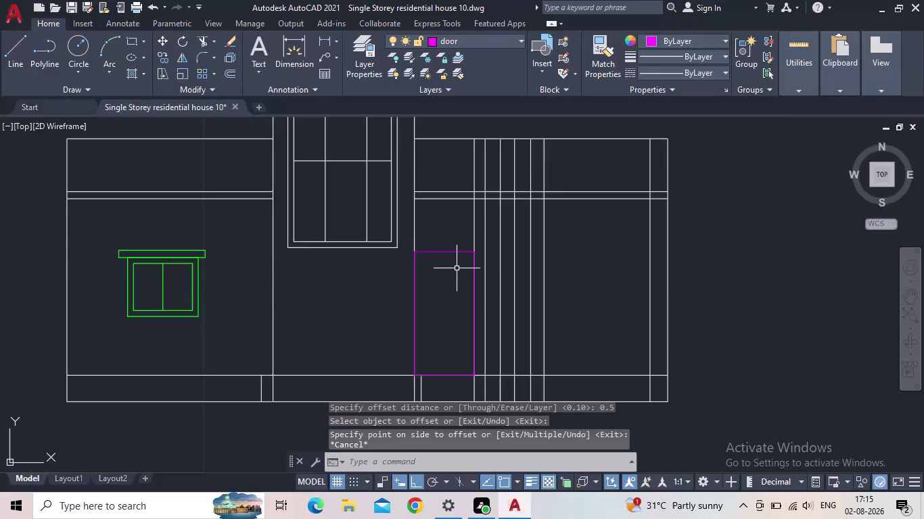
Try offsetting the door outline at 0.10 and then 0.5, cancelling both attempts.
key(o)
key(Return)
text(0.10)
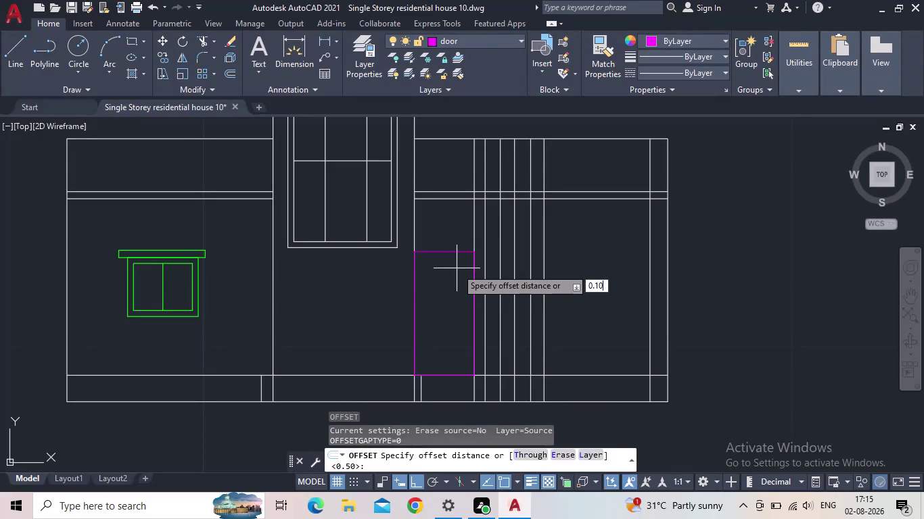
click(456, 269)
key(Return)
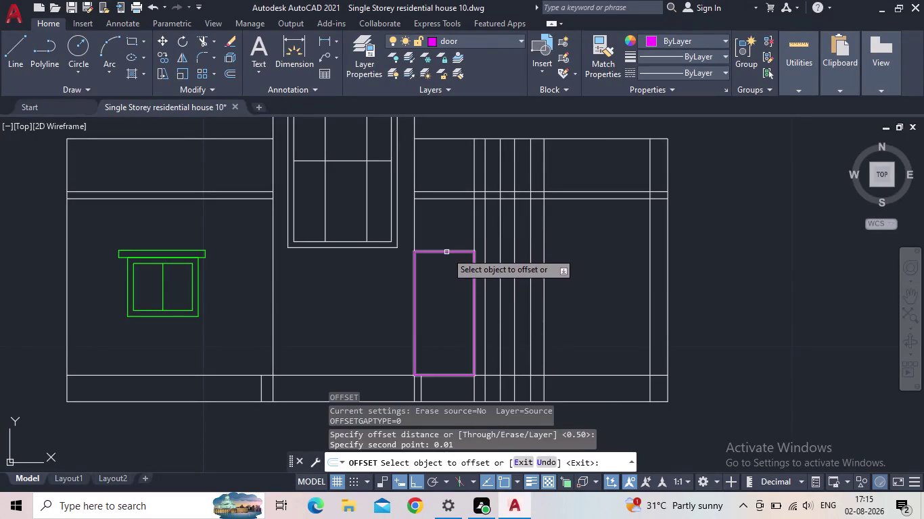
click(447, 253)
scroll(up, 3)
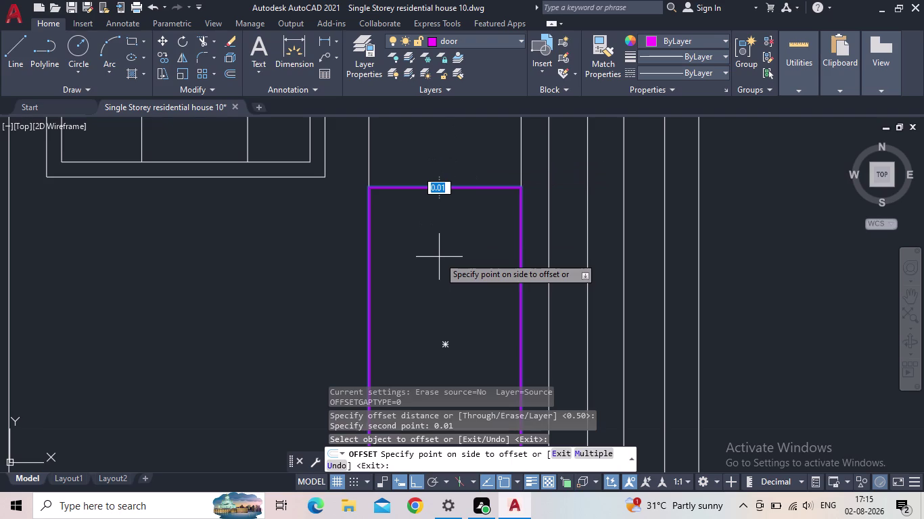
key(Escape)
key(o)
key(Return)
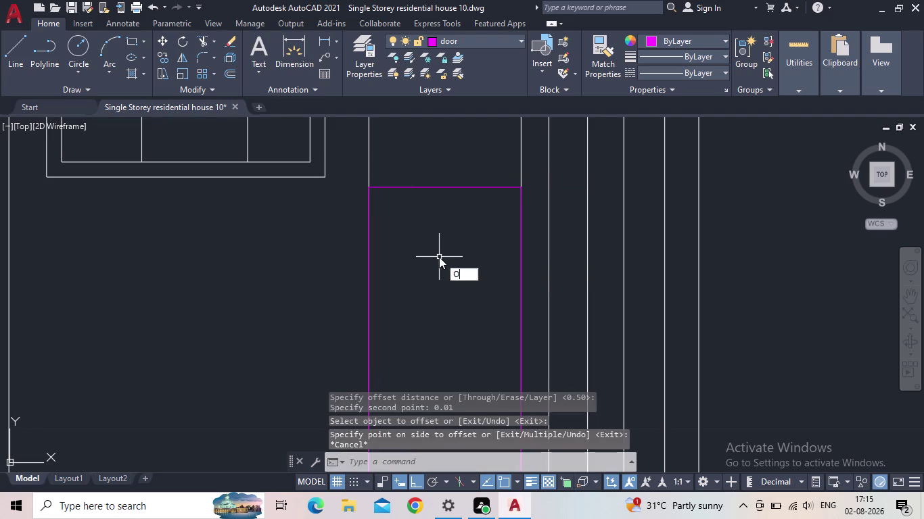
text(0.5)
key(Return)
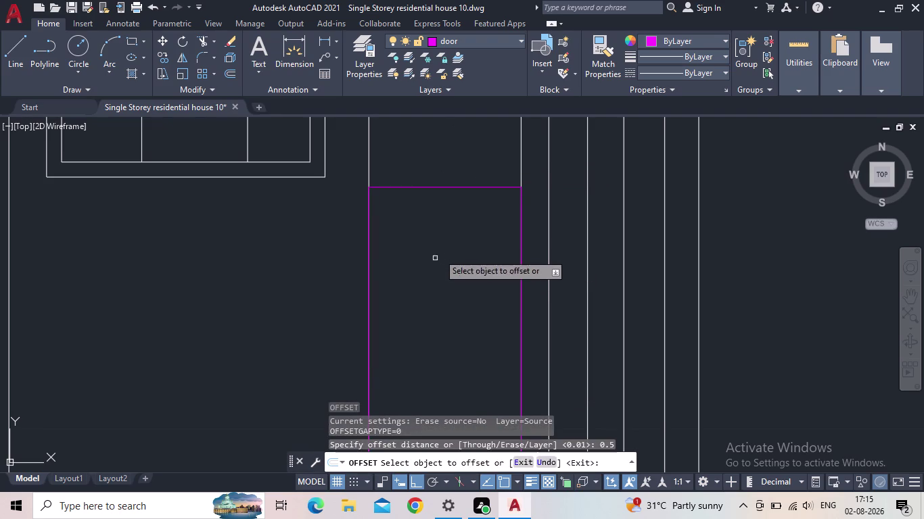
click(442, 186)
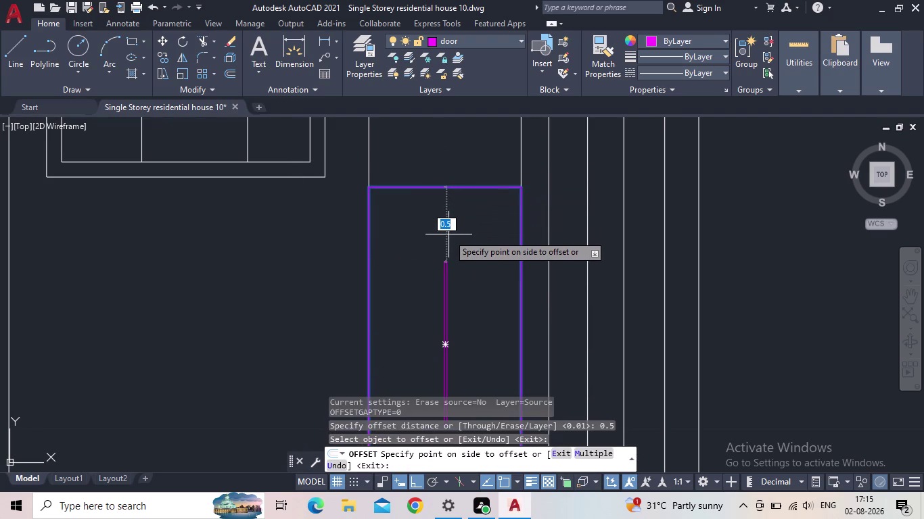
key(Escape)
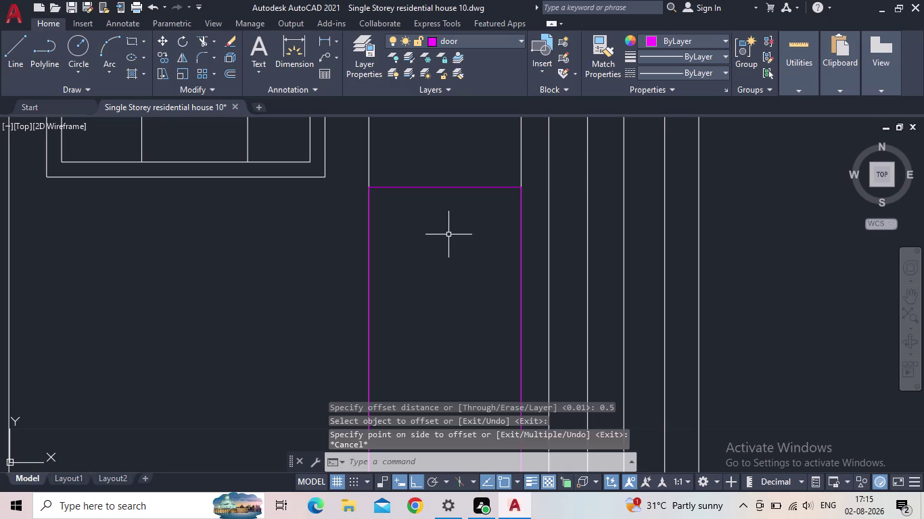
Offset the door outline 0.2 inward to form the inset panel, then save the drawing.
key(o)
key(Return)
text(0.2)
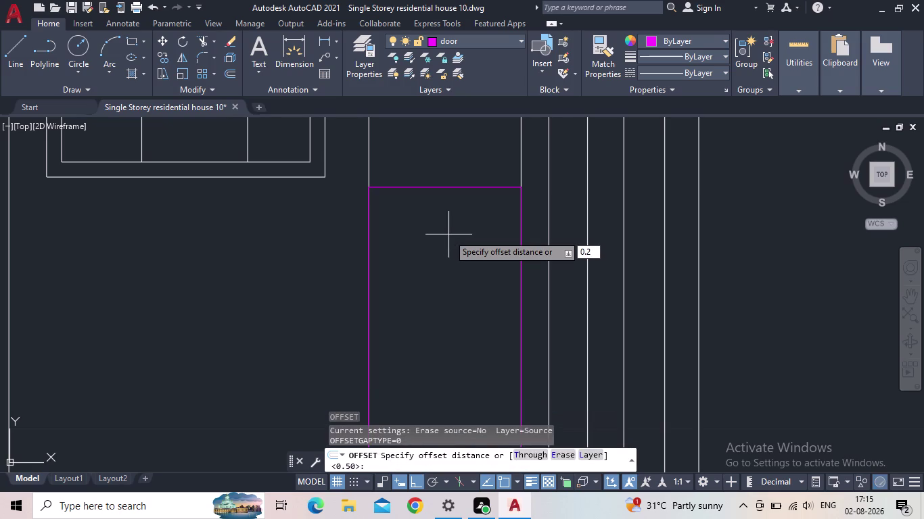
key(Return)
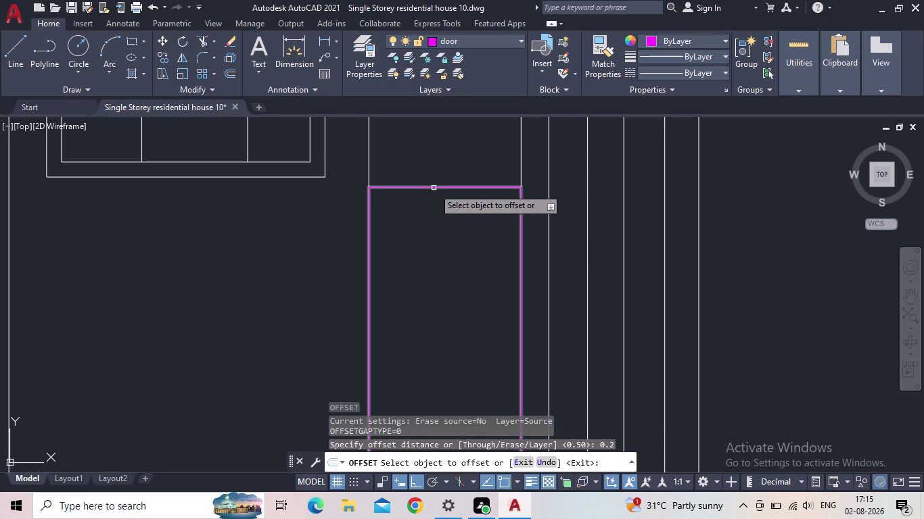
click(434, 188)
middle_drag(437, 221, 463, 206)
scroll(down, 3)
click(463, 215)
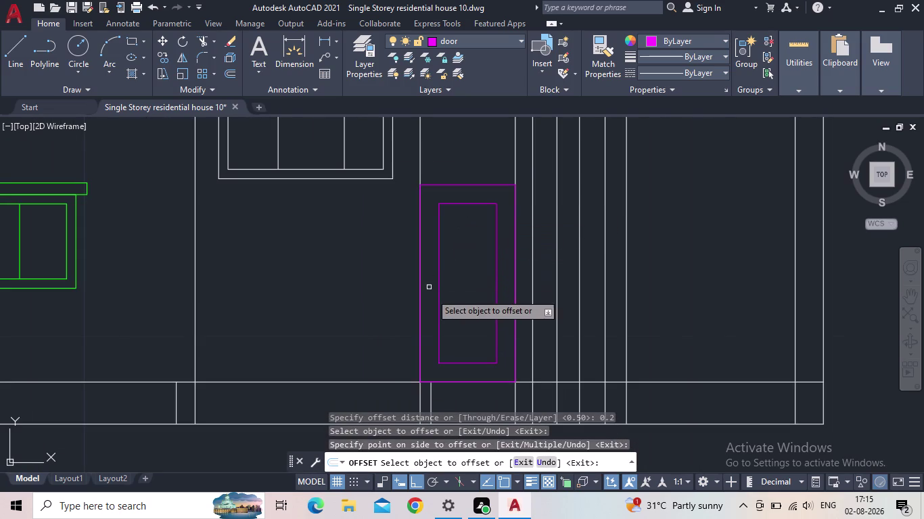
middle_drag(450, 334, 434, 289)
scroll(down, 3)
middle_drag(439, 271, 437, 283)
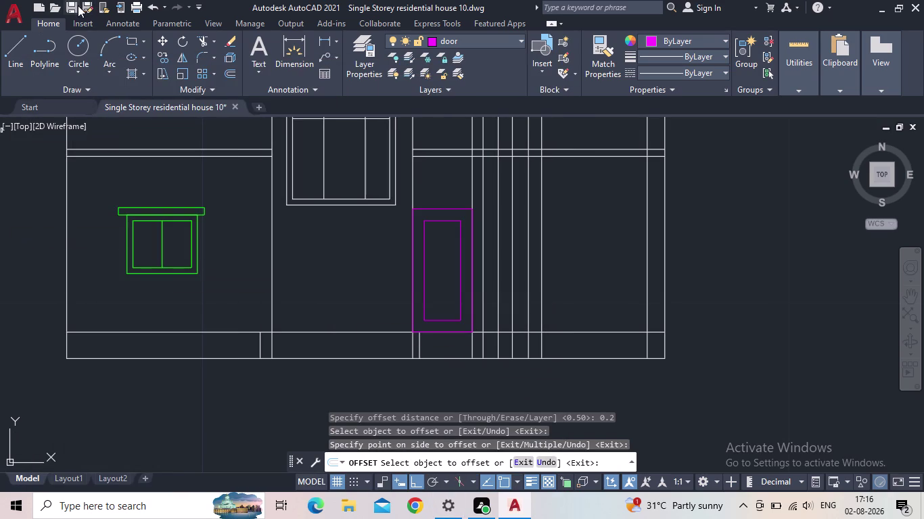
click(76, 6)
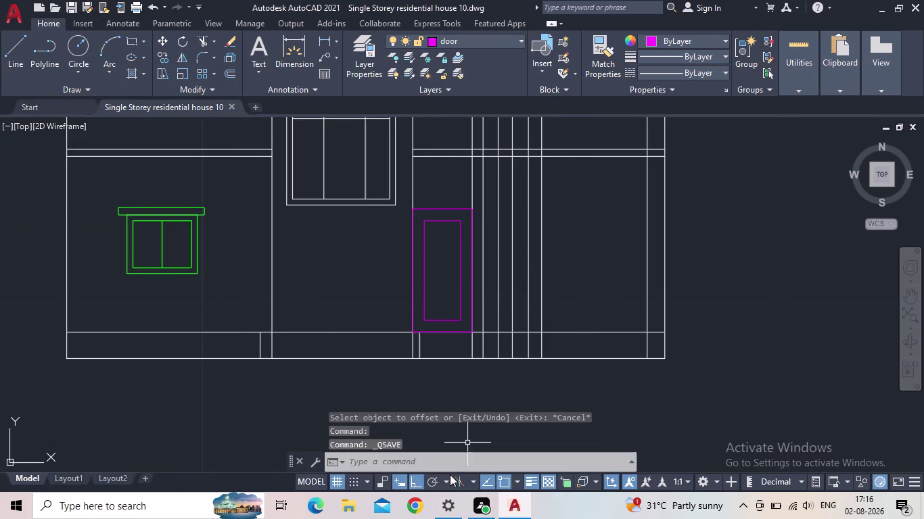
Bring the door into view and begin a rectangle on the inner panel.
middle_click(712, 411)
scroll(up, 3)
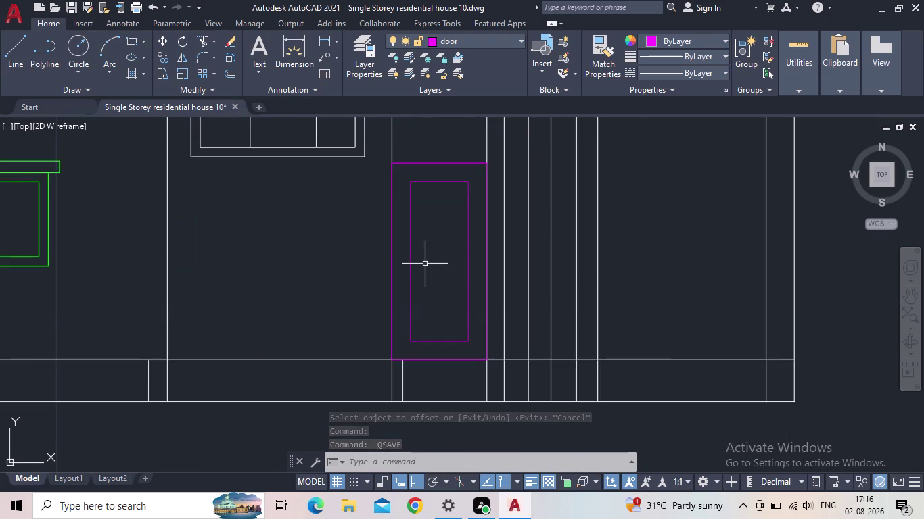
middle_drag(424, 263, 429, 273)
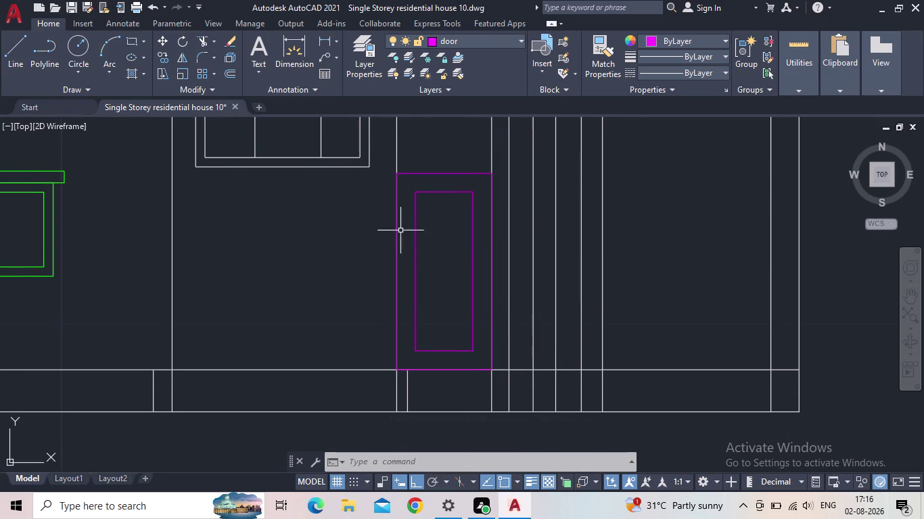
click(130, 40)
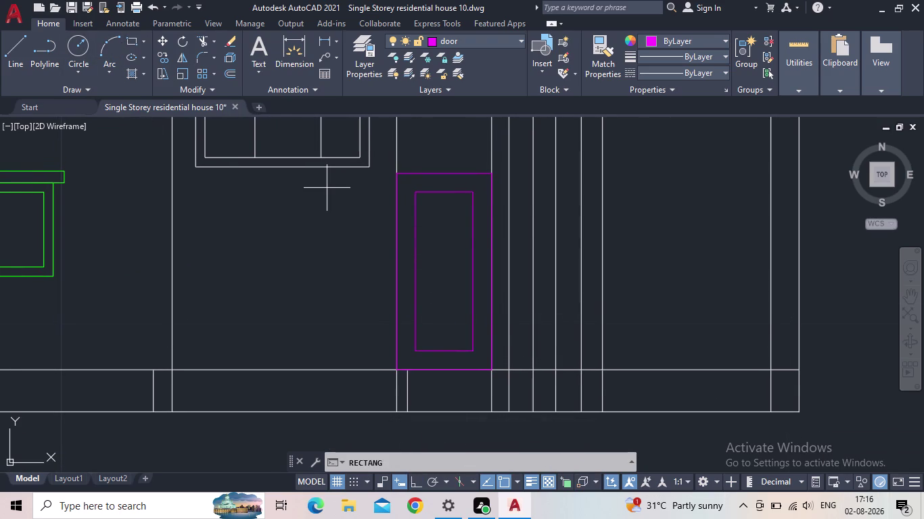
click(417, 193)
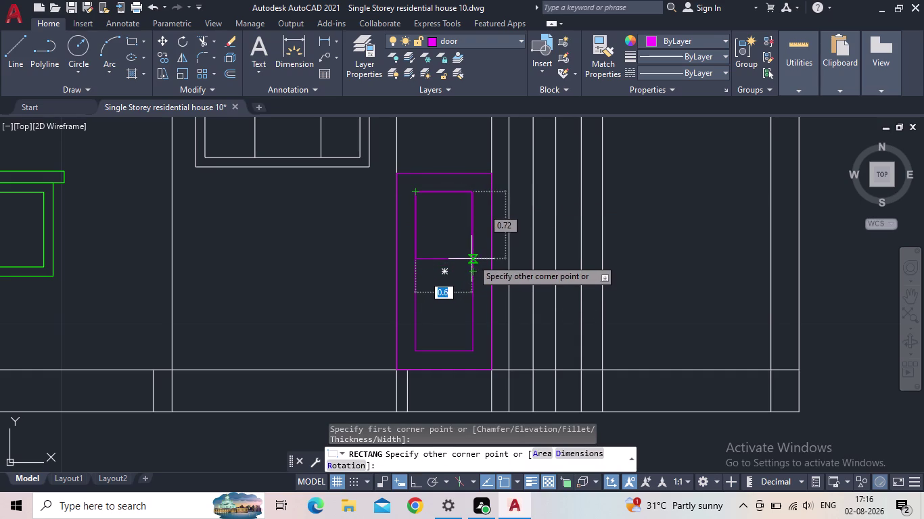
scroll(up, 3)
click(474, 261)
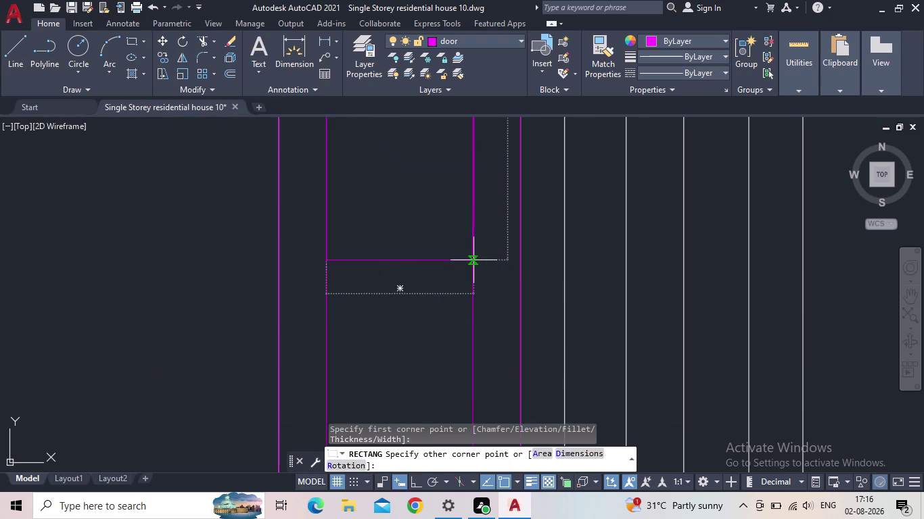
Draw the thin horizontal rail rectangle across the inner door panel.
key(space)
middle_drag(427, 301, 450, 261)
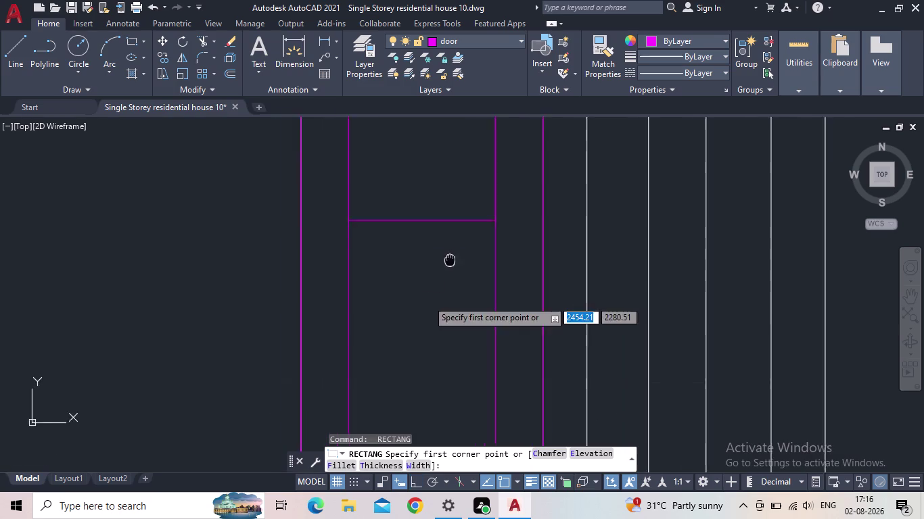
middle_drag(449, 261, 464, 240)
scroll(down, 3)
click(483, 348)
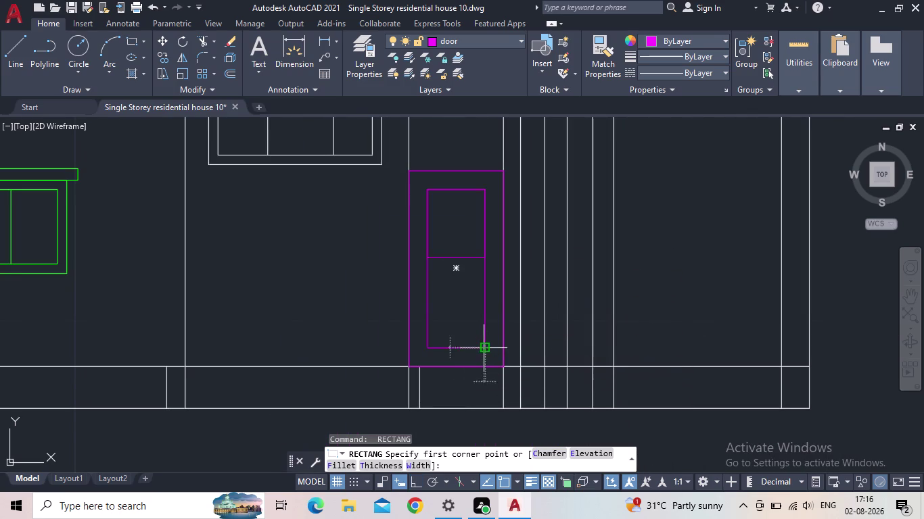
click(426, 276)
key(Escape)
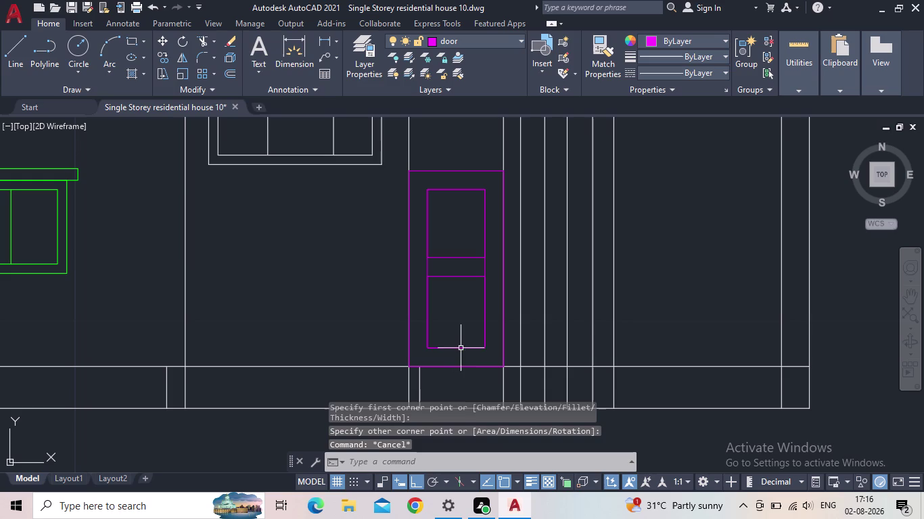
Trim away the panel line segments inside the rail with two fence cuts.
key(t)
key(r)
key(Return)
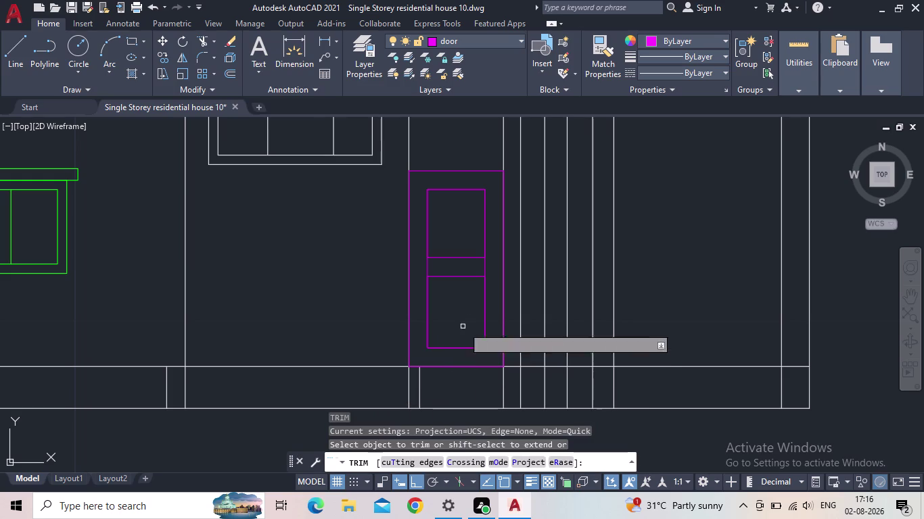
scroll(up, 3)
drag(482, 292, 455, 292)
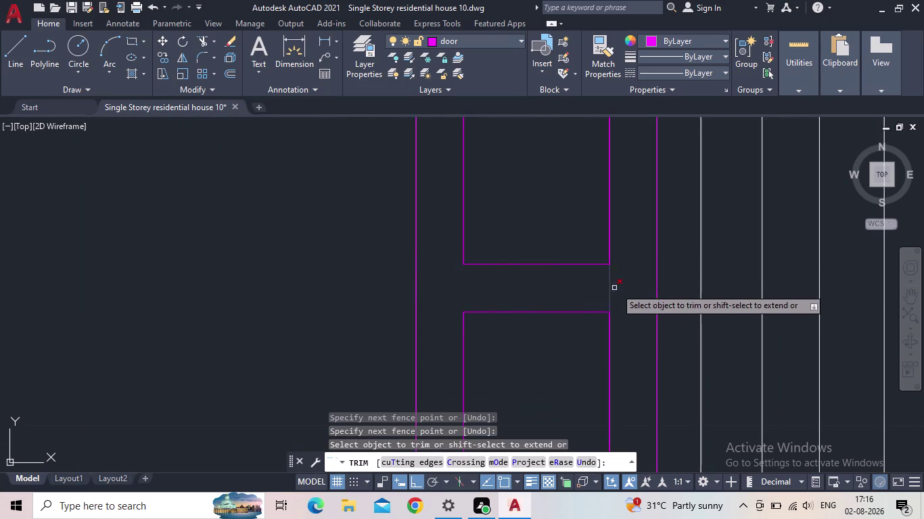
drag(623, 285, 584, 285)
scroll(down, 3)
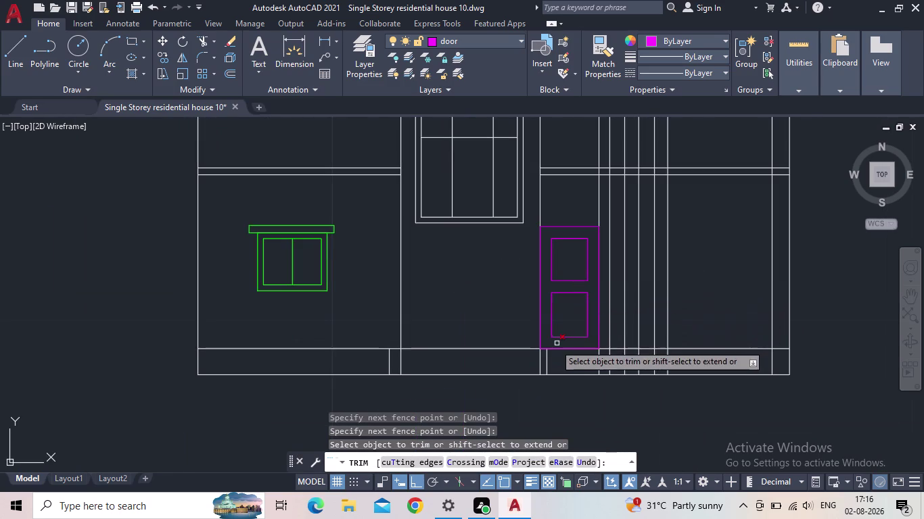
middle_drag(567, 309, 493, 306)
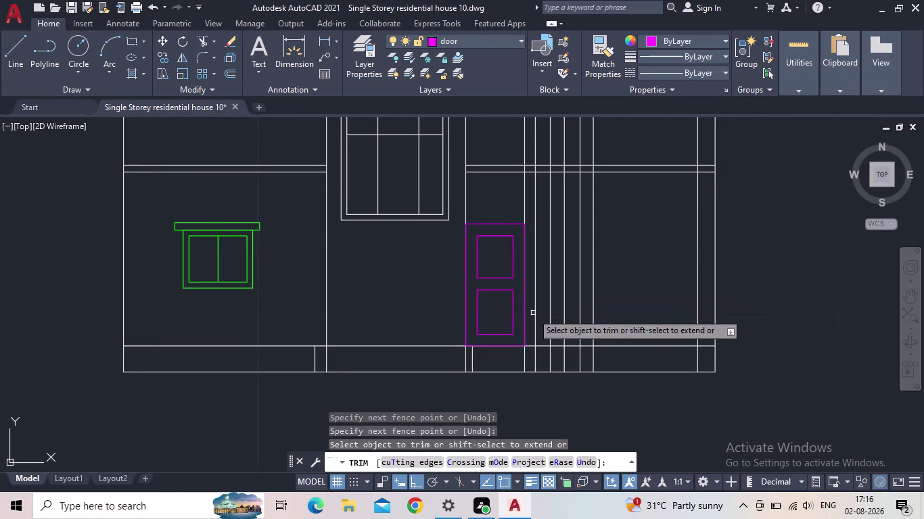
key(Escape)
scroll(down, 3)
scroll(up, 3)
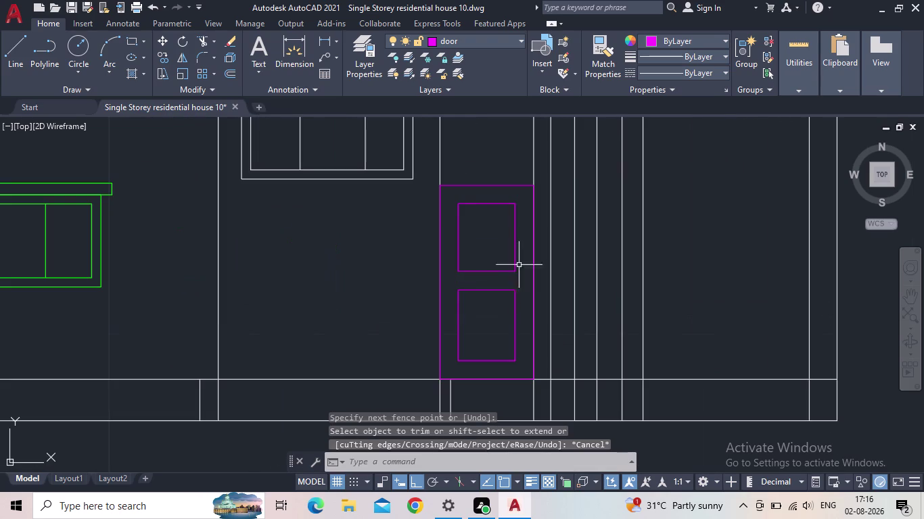
click(132, 42)
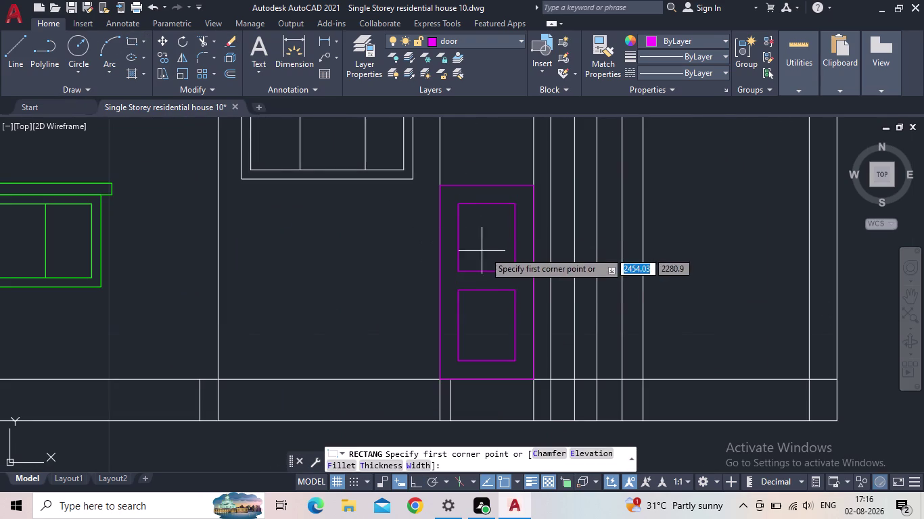
Draw a small horizontal grip rectangle beside the vertical door handle.
scroll(up, 3)
click(518, 260)
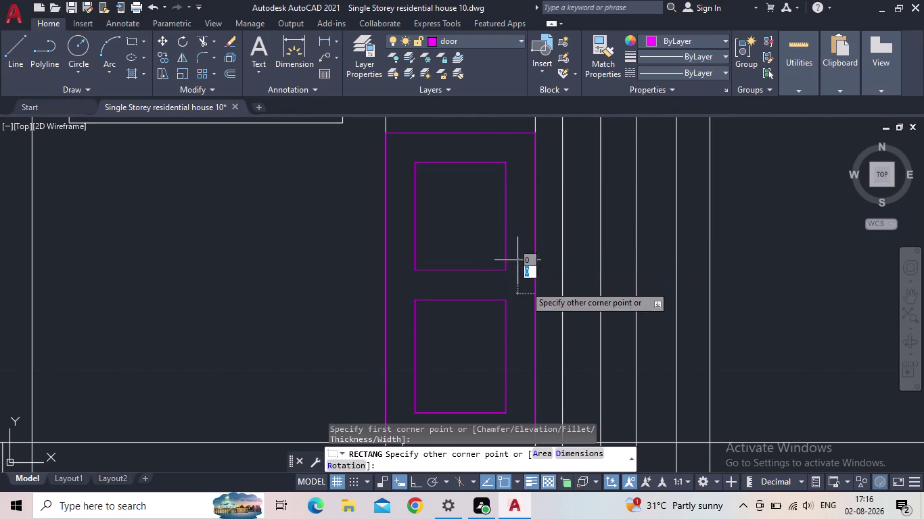
click(526, 297)
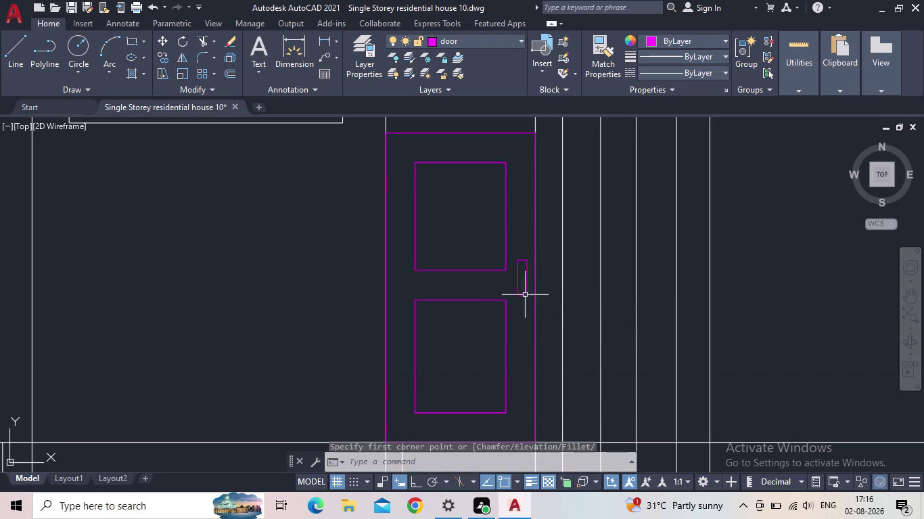
key(space)
scroll(up, 3)
click(535, 278)
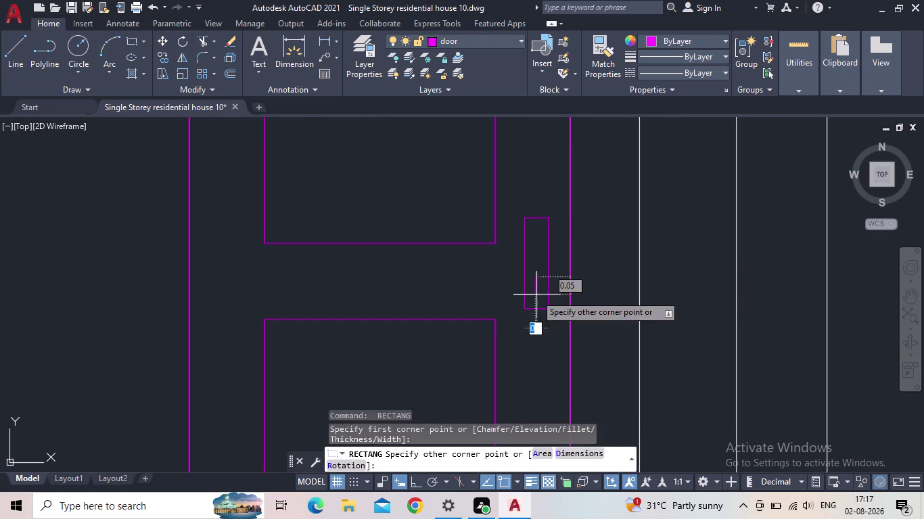
click(495, 286)
scroll(down, 3)
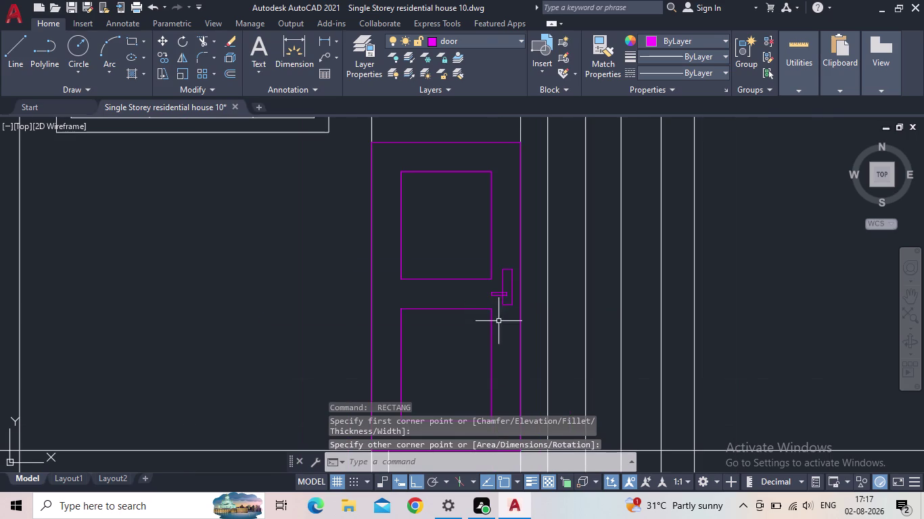
Pan and zoom out to show the full house elevation.
middle_drag(499, 323, 469, 316)
scroll(down, 3)
scroll(down, 3)
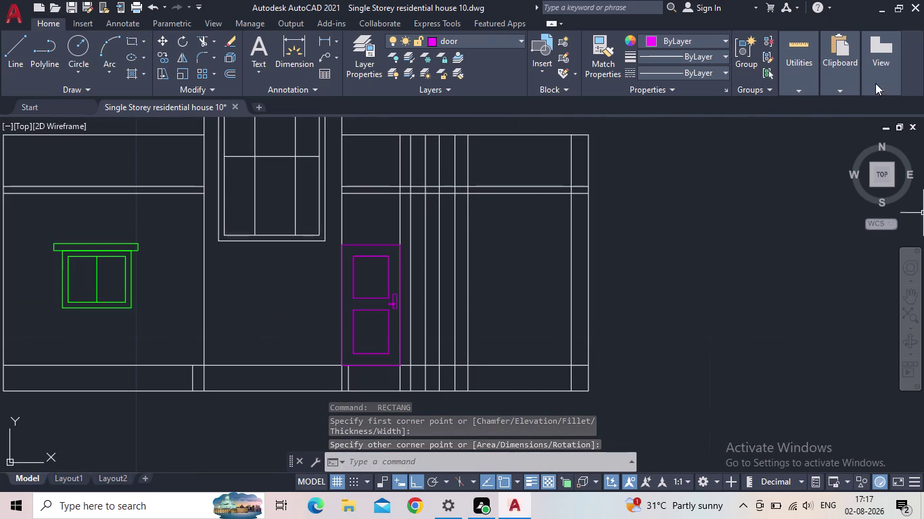
scroll(down, 3)
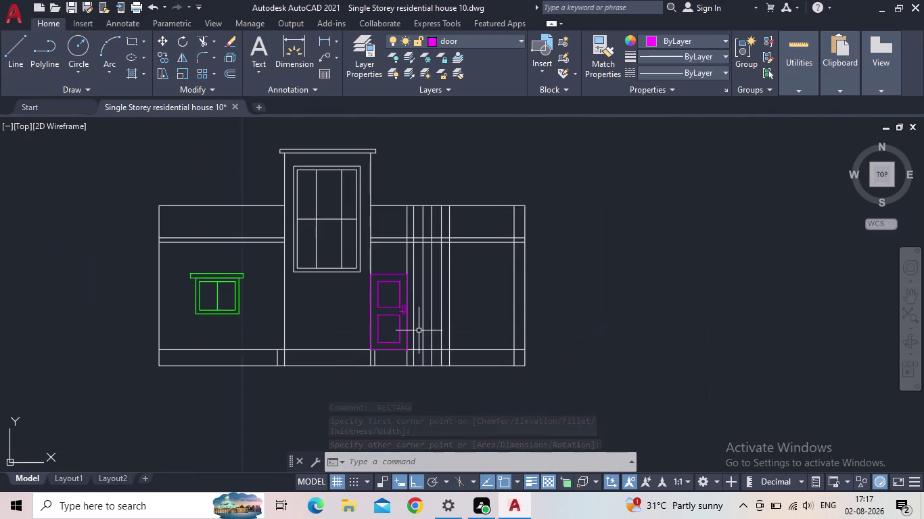
middle_drag(417, 332, 349, 318)
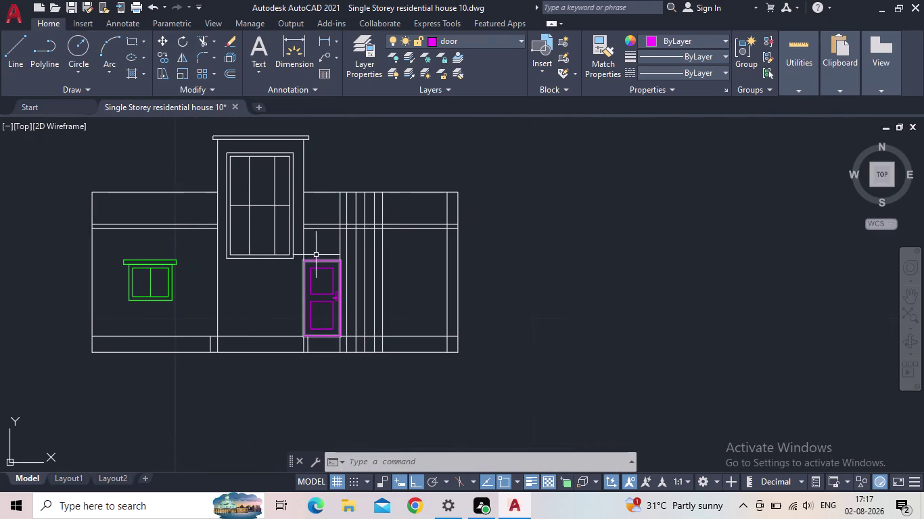
middle_drag(373, 316, 374, 275)
middle_drag(366, 272, 337, 326)
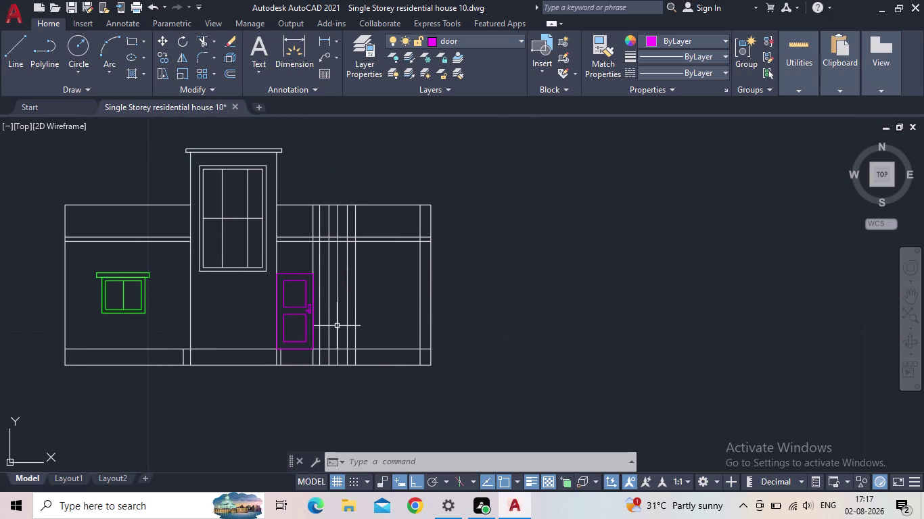
Attempt to trim the vertical wall lines with TR, then cancel.
text(TR)
key(space)
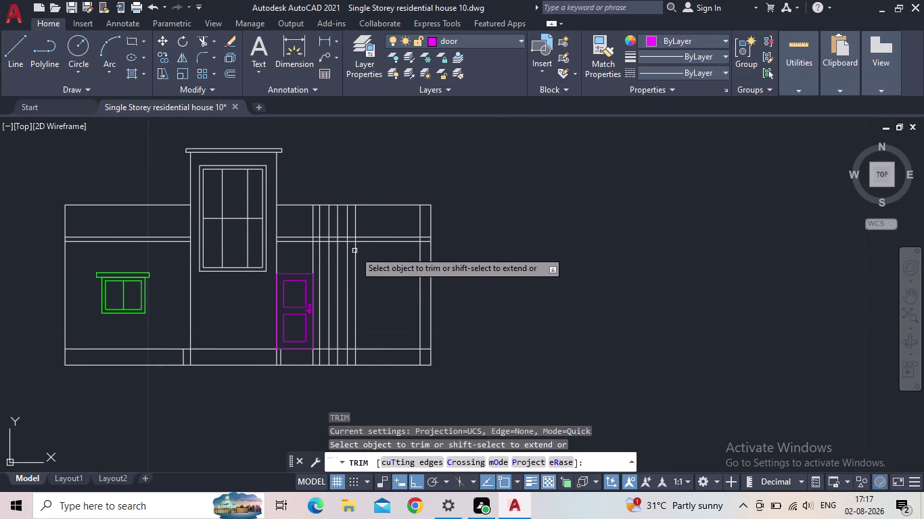
drag(365, 255, 301, 252)
scroll(up, 3)
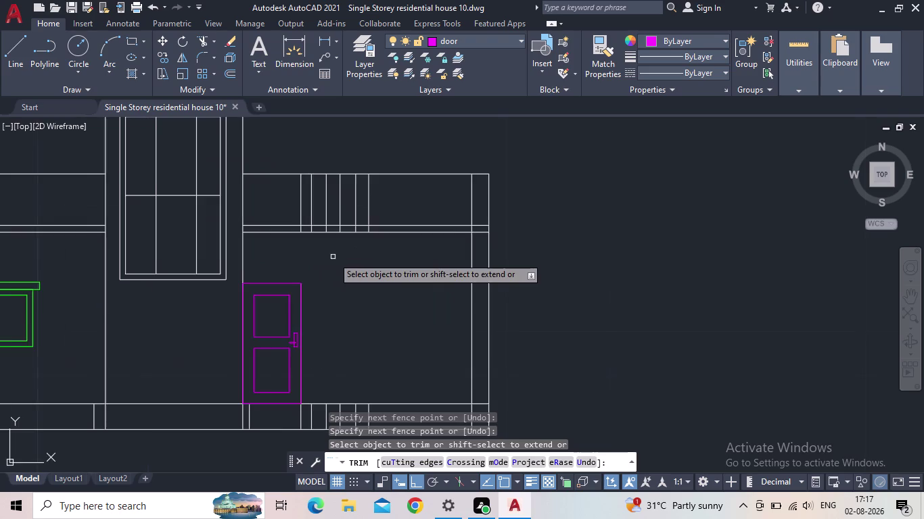
middle_drag(336, 265, 340, 306)
key(Escape)
Select and delete the six vertical lines in the upper wall, then pan to the base strip.
drag(388, 250, 328, 246)
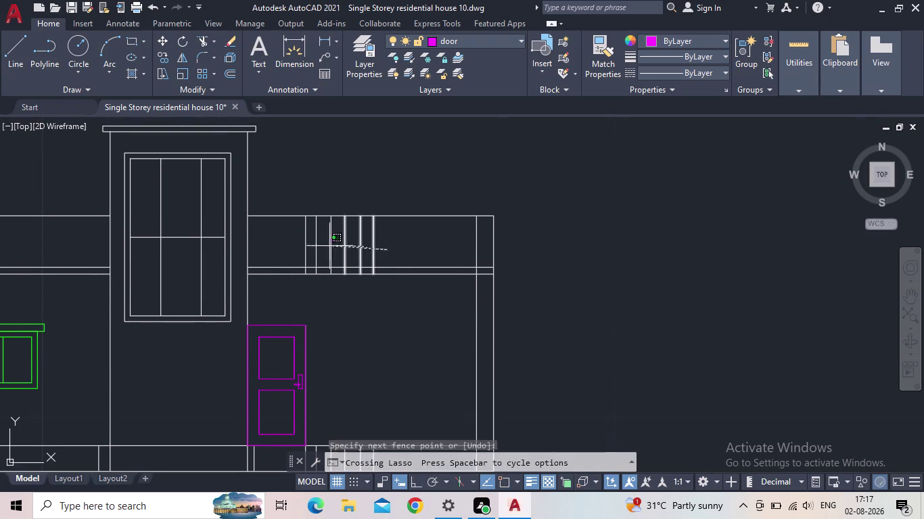
drag(328, 246, 283, 245)
key(Delete)
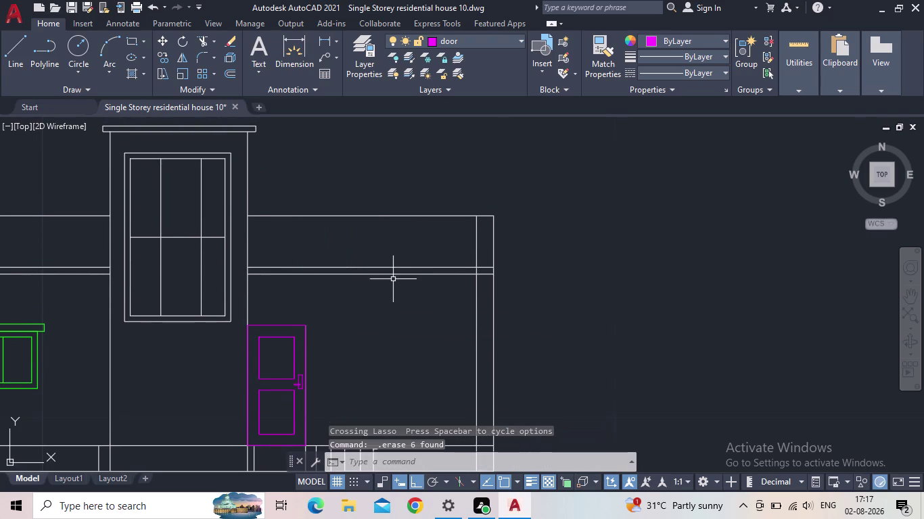
scroll(down, 3)
middle_drag(406, 302, 453, 278)
scroll(up, 3)
middle_drag(379, 393, 390, 379)
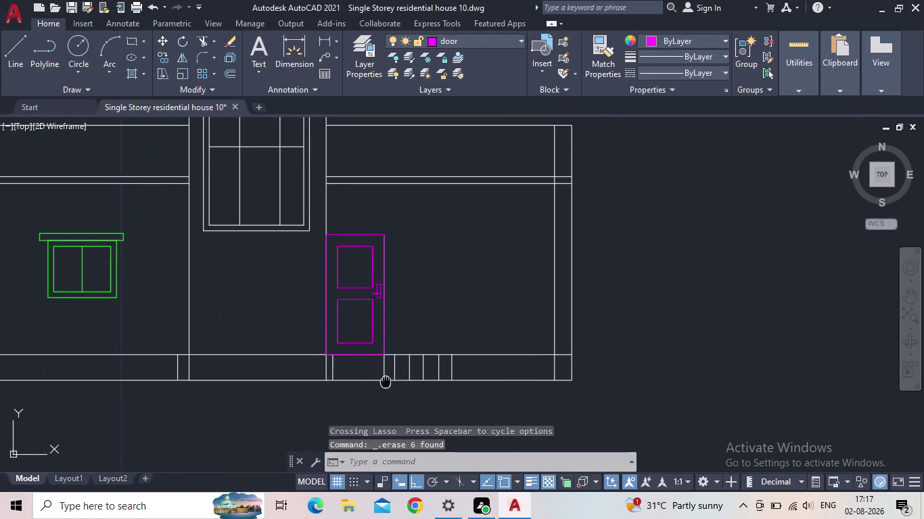
middle_drag(390, 379, 403, 377)
scroll(up, 3)
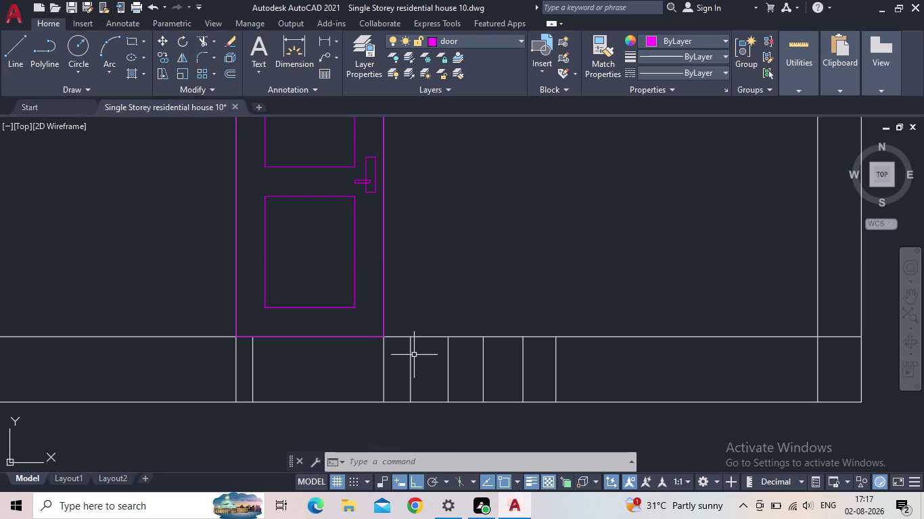
click(20, 56)
scroll(up, 3)
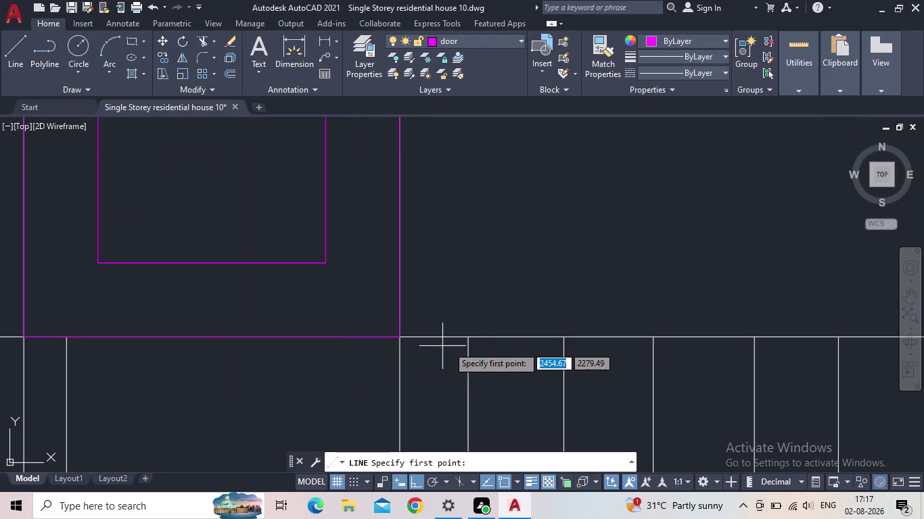
Make the 'stair' layer current in Layer Properties and close the palette.
click(356, 69)
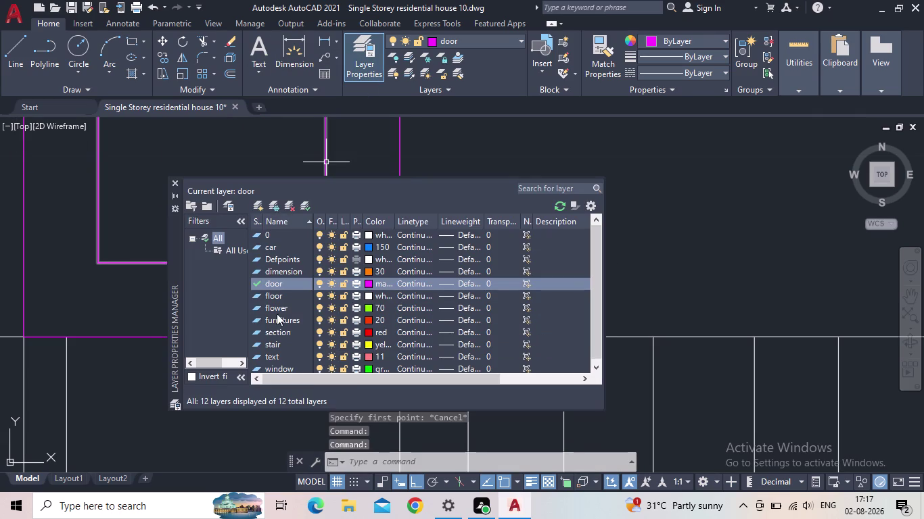
double_click(257, 343)
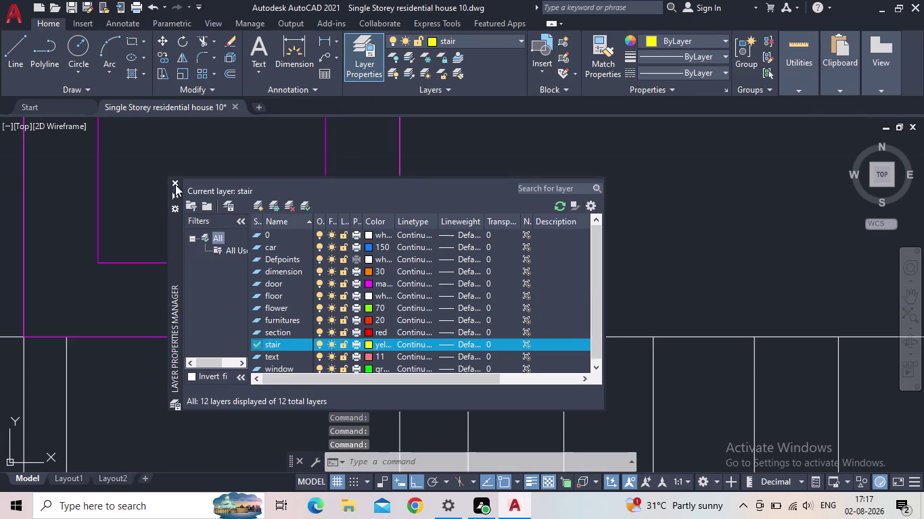
click(172, 178)
Start a line at the door's bottom-right corner.
click(21, 45)
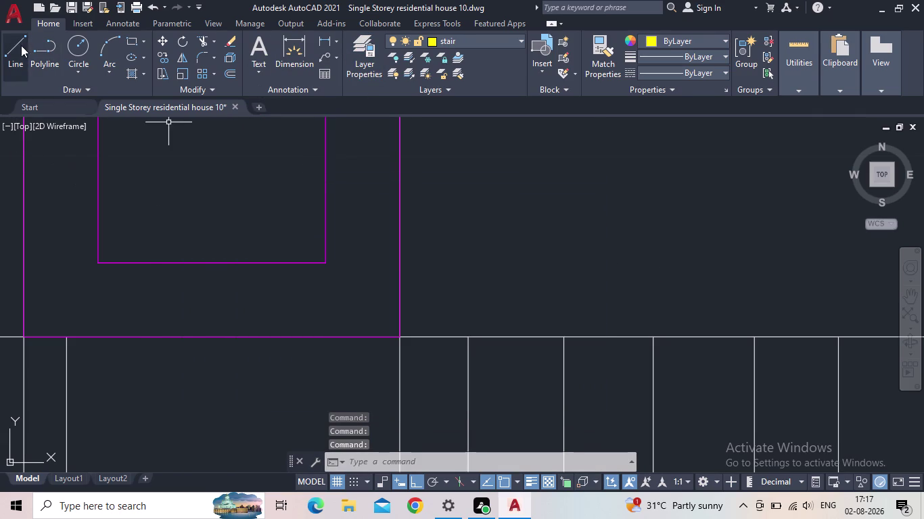
middle_drag(433, 376, 455, 322)
scroll(down, 3)
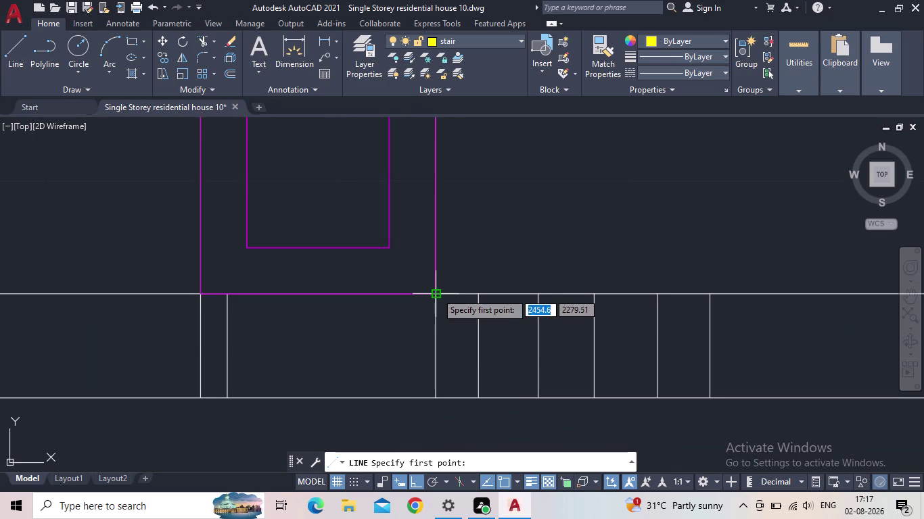
click(436, 293)
scroll(up, 3)
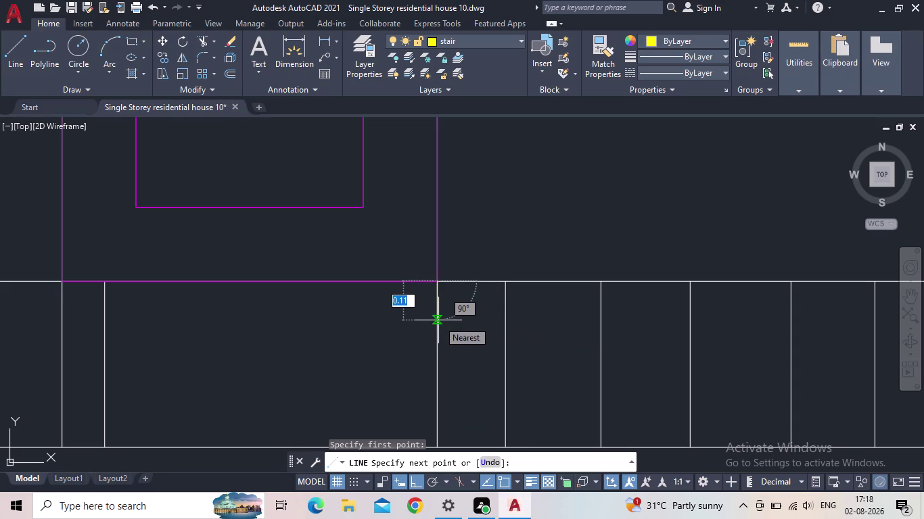
Draw three descending steps with 0.10 drops, each tread ending at the next vertical line.
text(0.10)
key(Return)
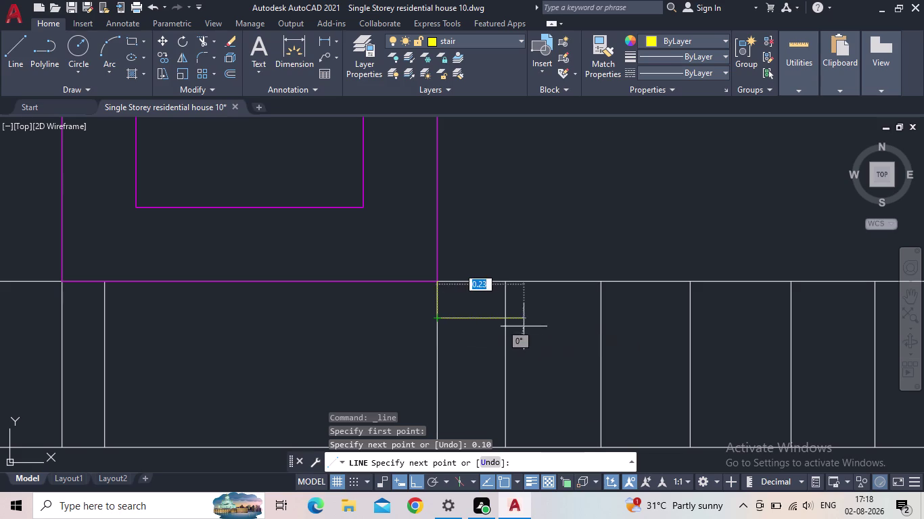
click(506, 319)
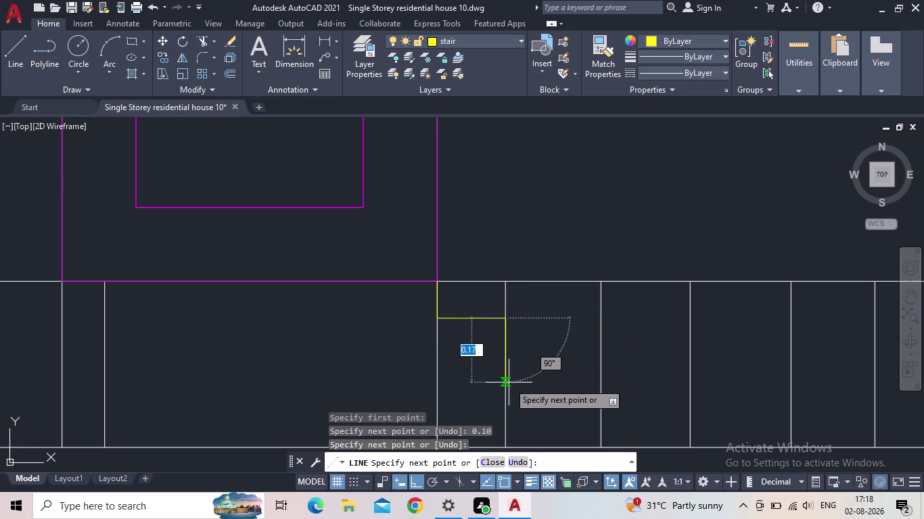
text(0.10)
key(Return)
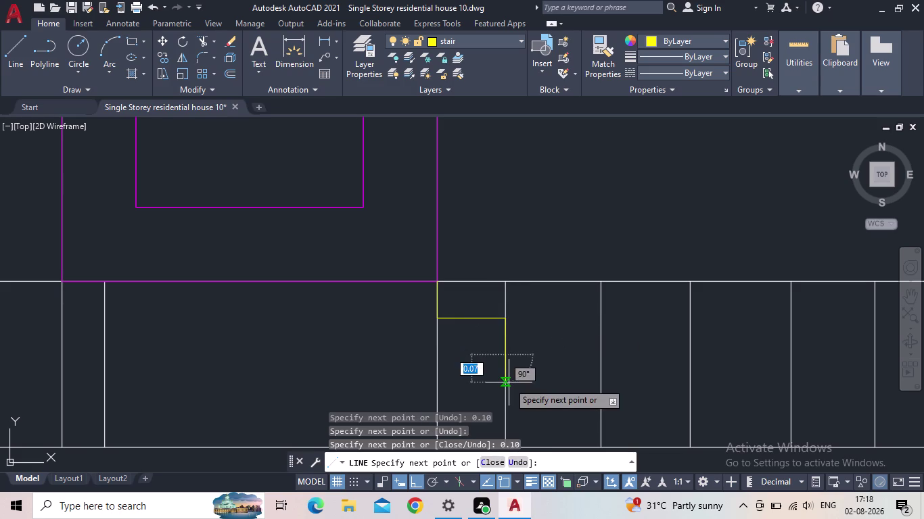
click(600, 354)
middle_drag(592, 401, 464, 321)
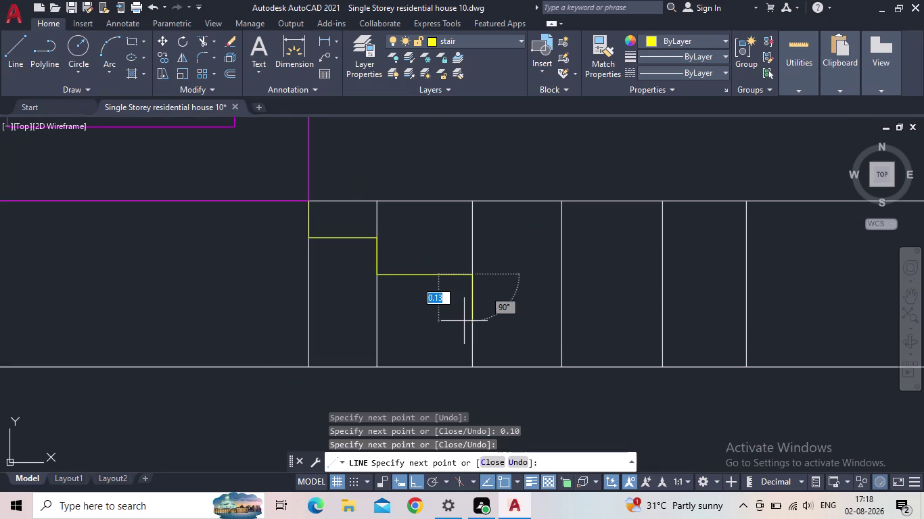
text(0.10)
key(Return)
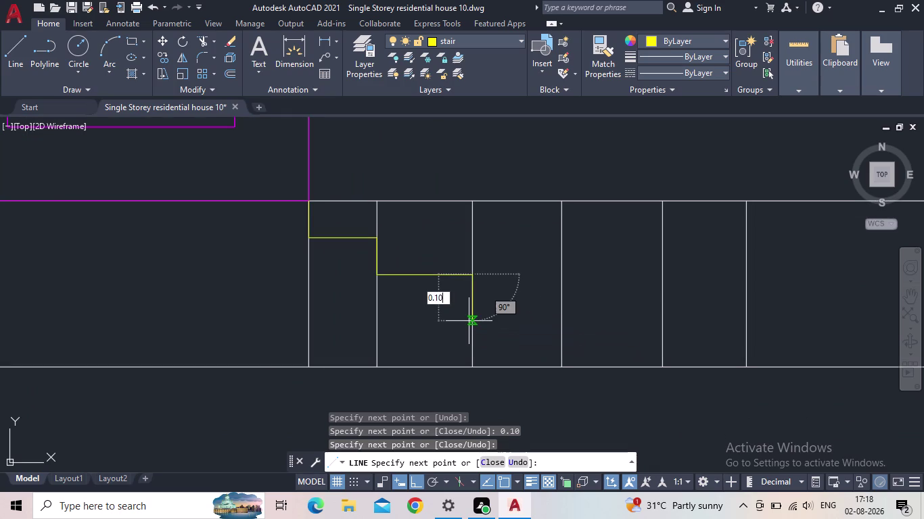
click(559, 316)
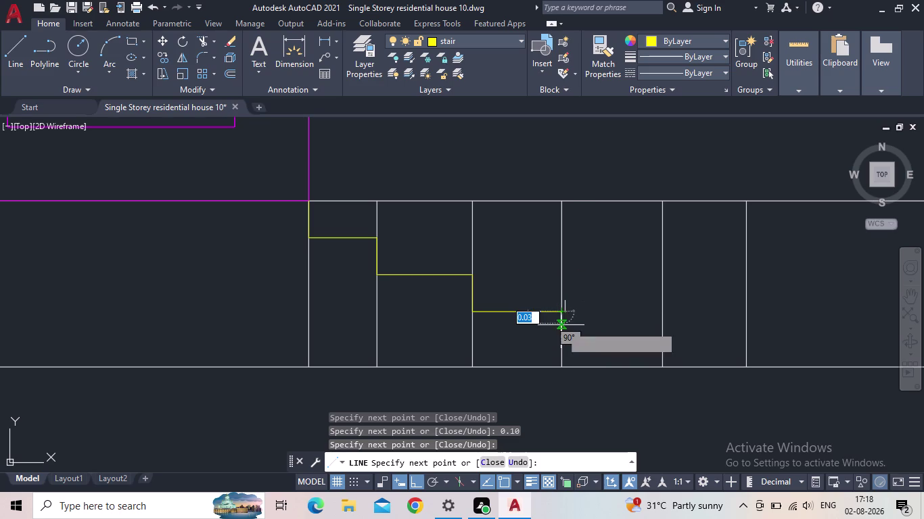
key(Escape)
drag(535, 330, 515, 316)
Delete all the old yellow stair risers and tread lines below the door.
click(499, 296)
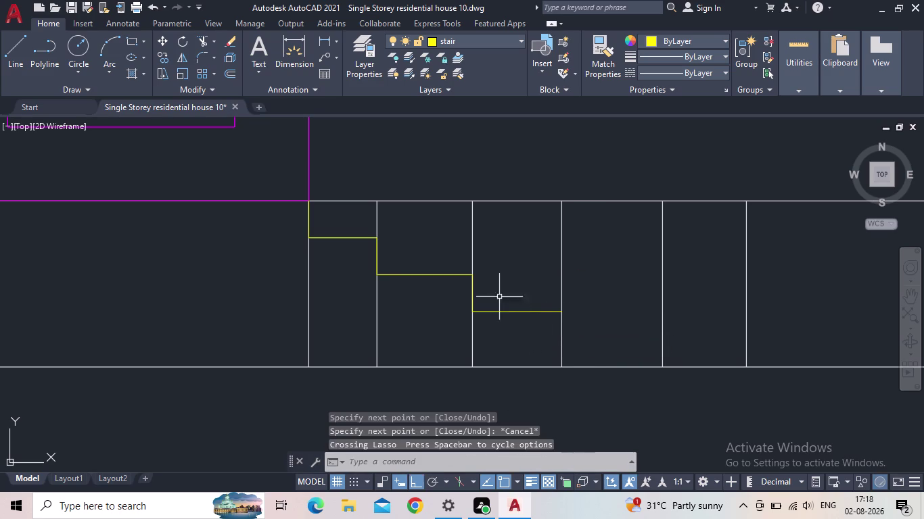
click(510, 322)
drag(511, 321, 482, 301)
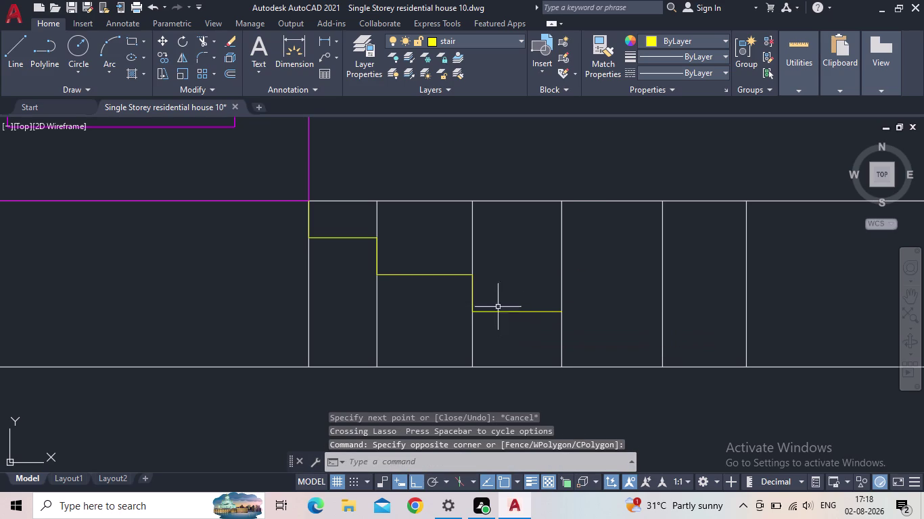
click(505, 313)
key(Delete)
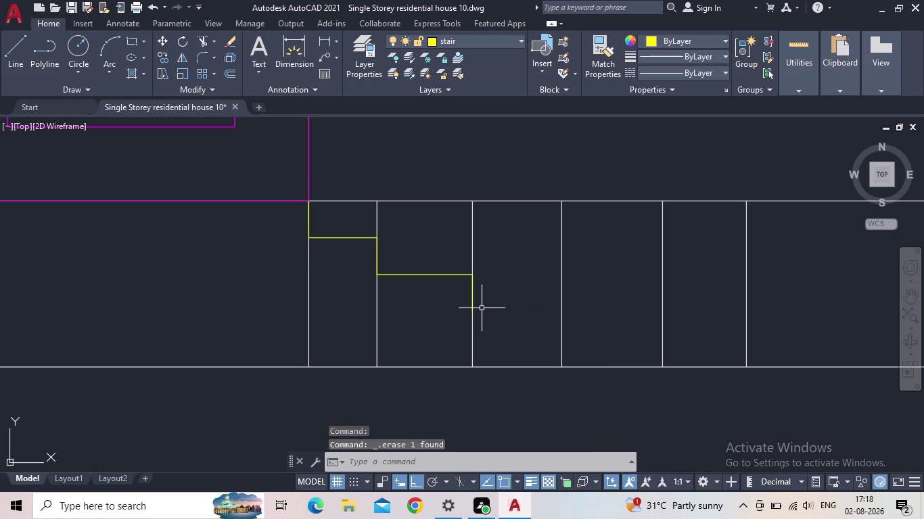
click(471, 298)
key(Delete)
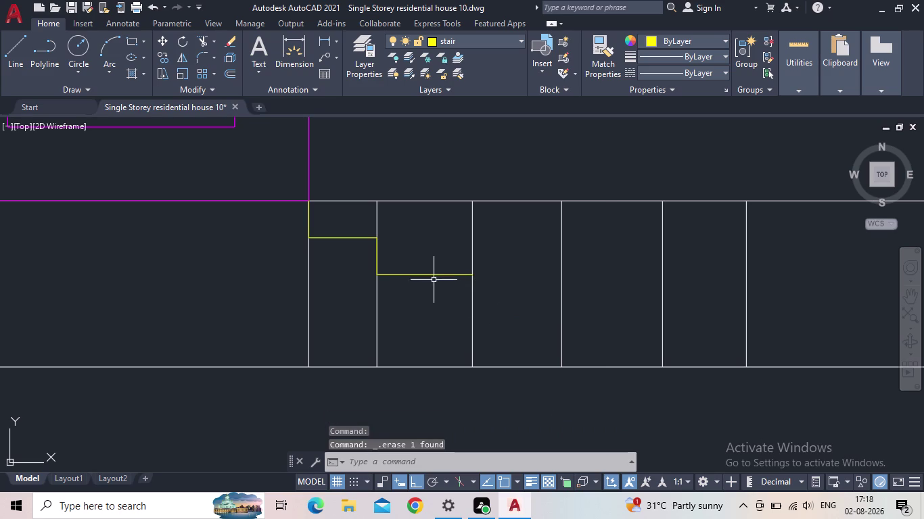
click(430, 273)
key(Delete)
click(378, 263)
key(Delete)
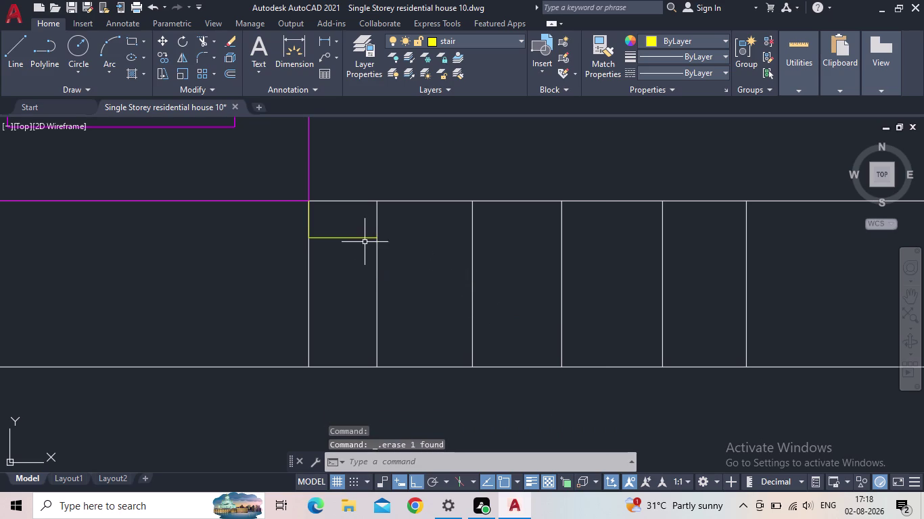
click(357, 237)
key(Delete)
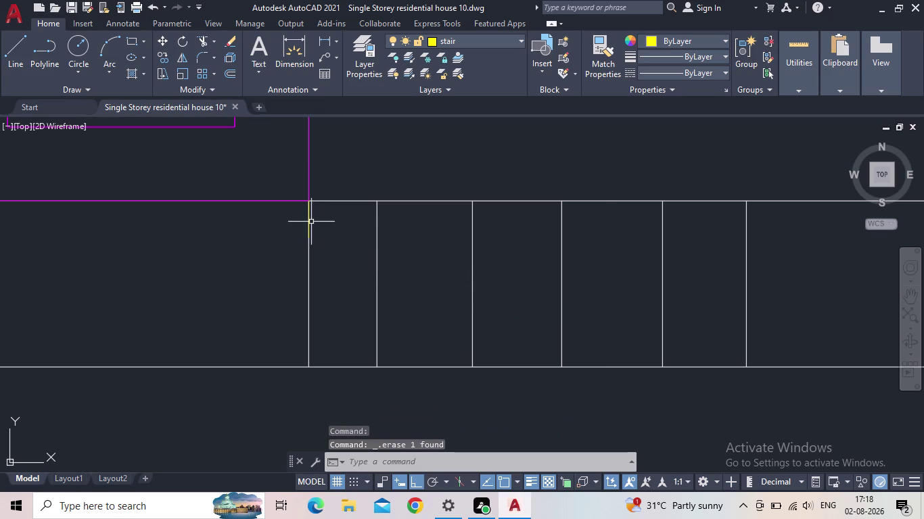
click(309, 222)
key(Delete)
Start a new stair line at the door's bottom corner, drawing the first riser and tread.
middle_drag(360, 277, 374, 362)
key(l)
key(Return)
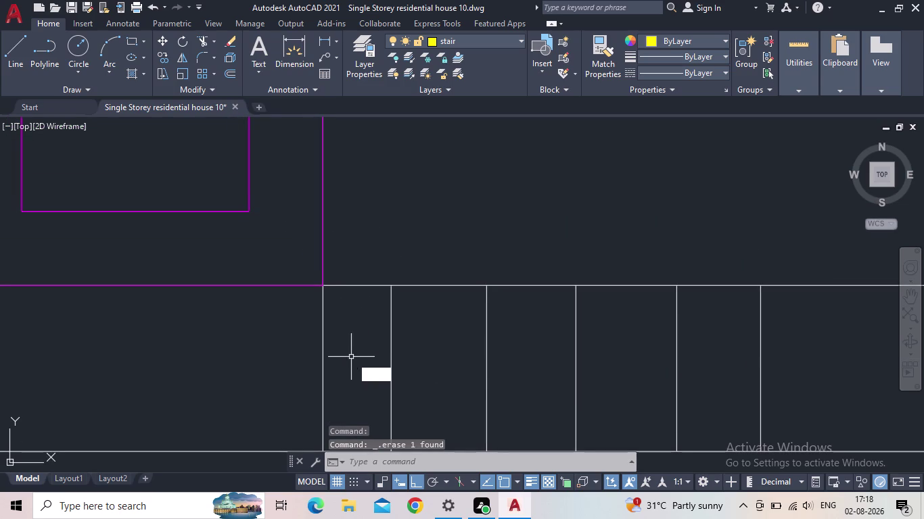
scroll(up, 3)
scroll(up, 3)
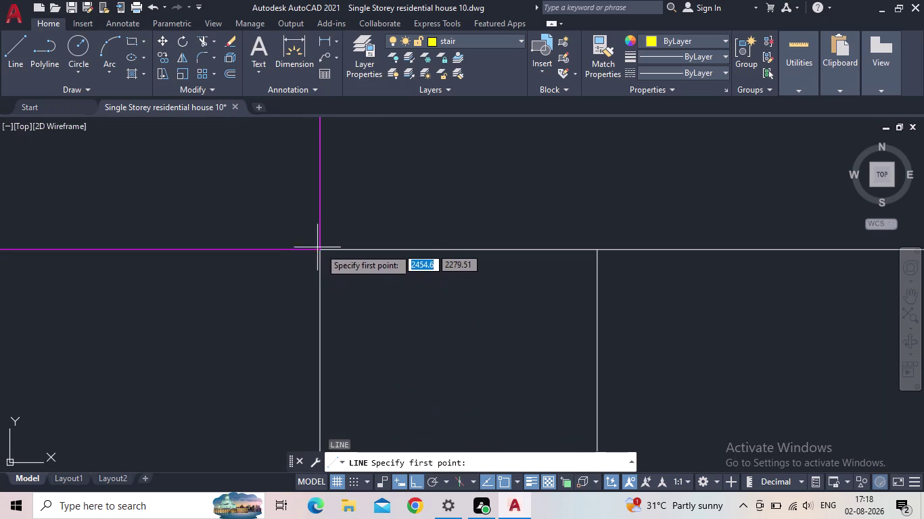
click(322, 249)
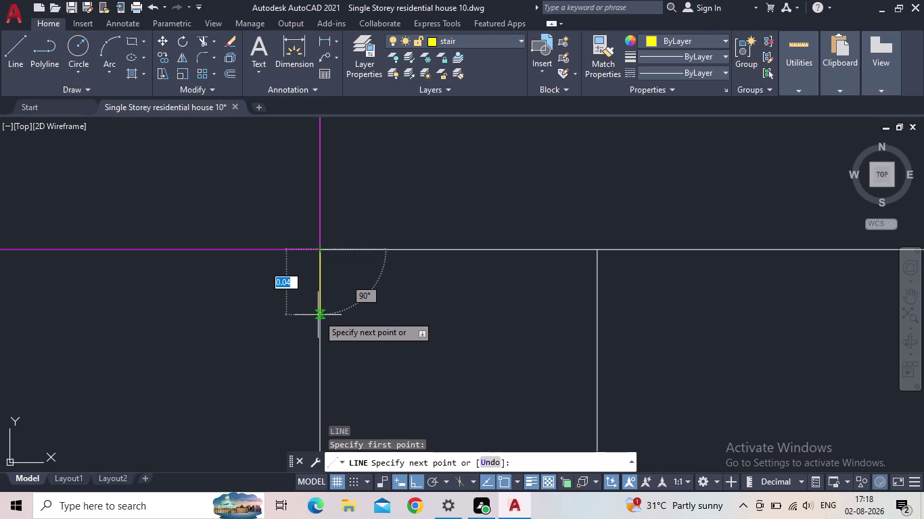
click(320, 325)
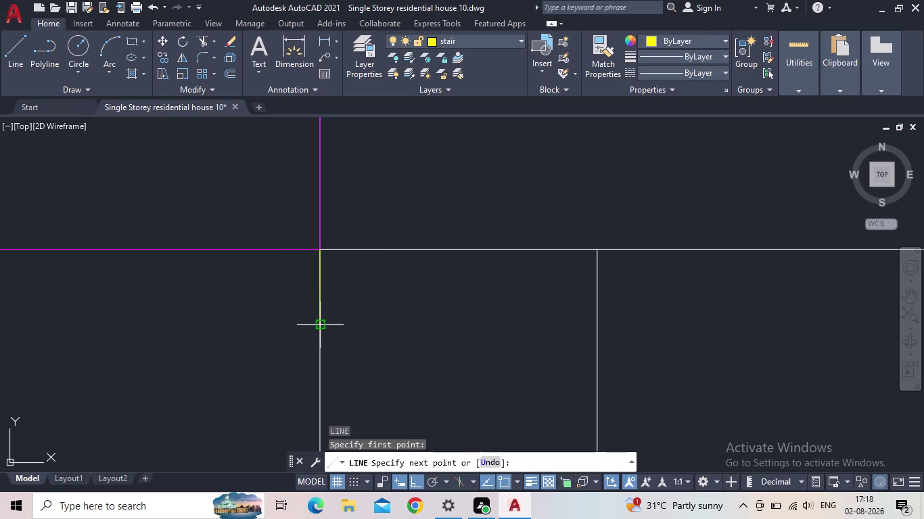
click(598, 329)
middle_drag(595, 397, 536, 355)
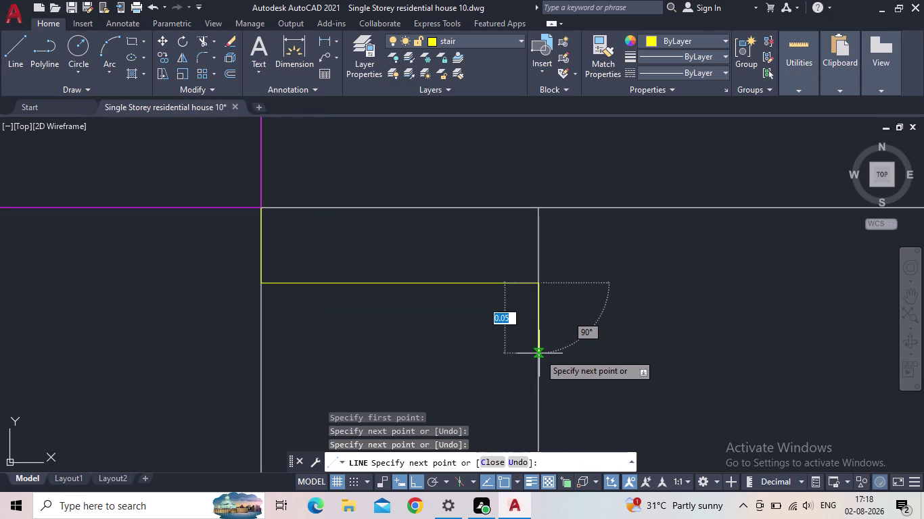
Add the second and third risers and treads to complete the stepped profile.
click(539, 353)
middle_drag(668, 362, 433, 349)
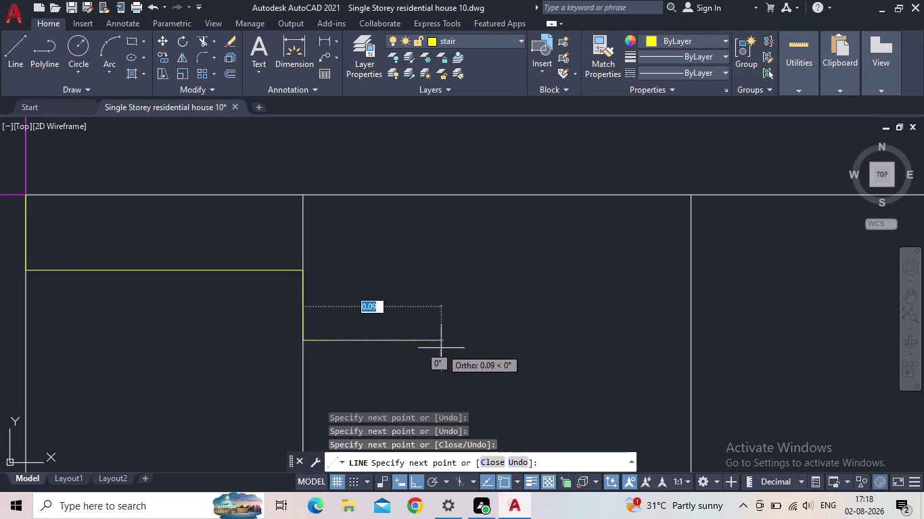
scroll(down, 3)
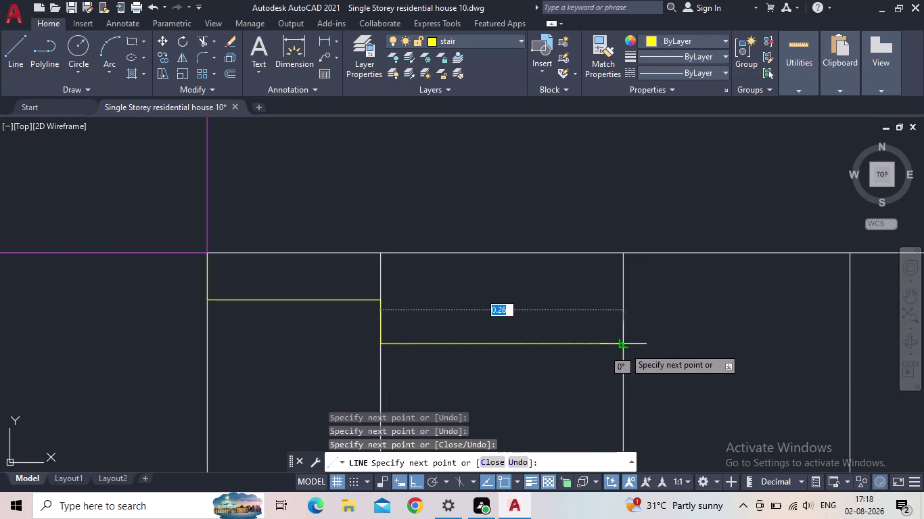
click(624, 347)
middle_drag(624, 401, 564, 309)
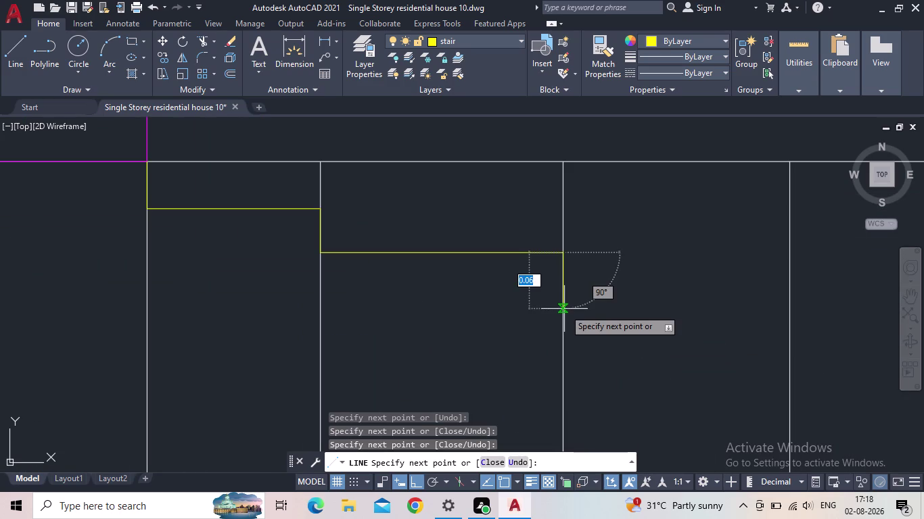
click(562, 303)
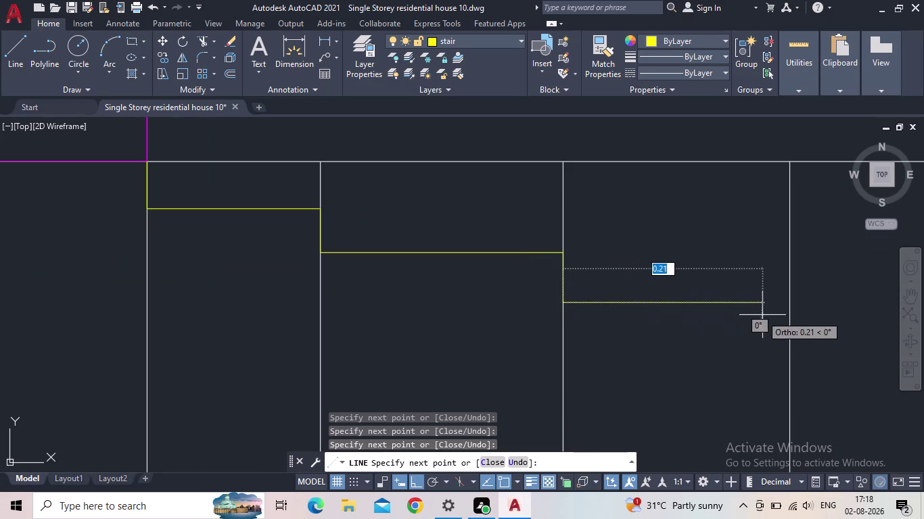
click(792, 307)
middle_drag(797, 371, 555, 329)
scroll(down, 3)
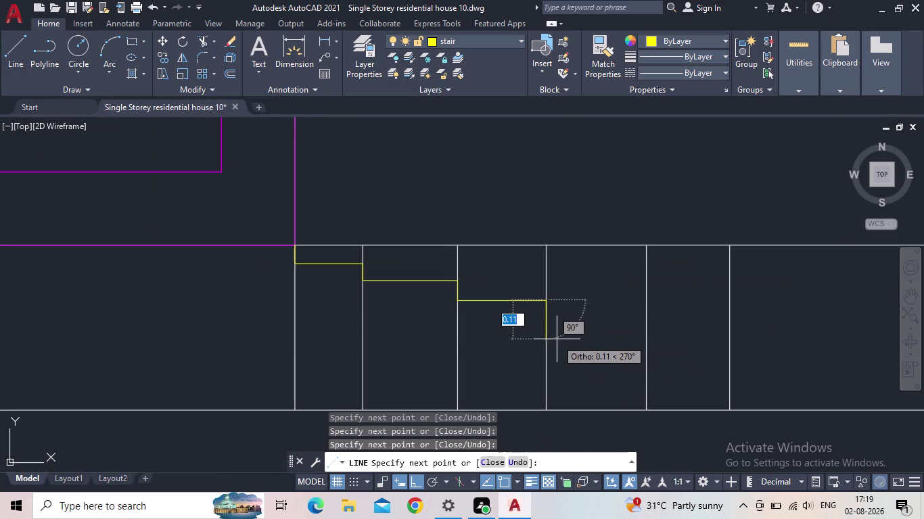
key(Escape)
drag(486, 333, 484, 316)
Erase the existing stair treads and risers, from the lowest tread up to the door corner.
click(471, 290)
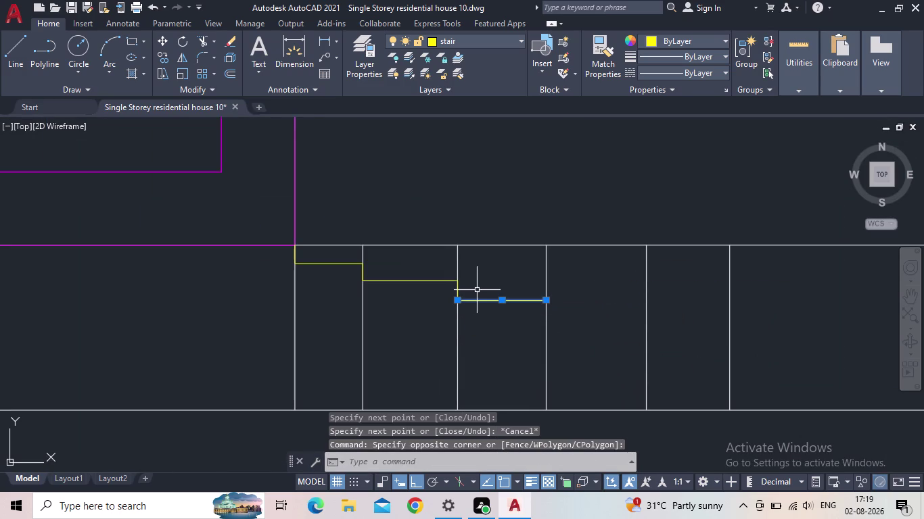
key(Delete)
click(456, 291)
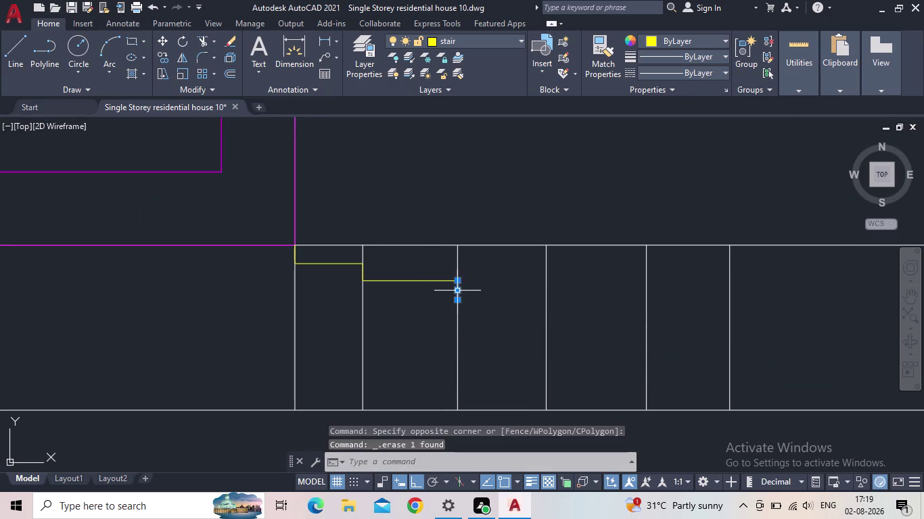
key(Delete)
click(441, 279)
key(Delete)
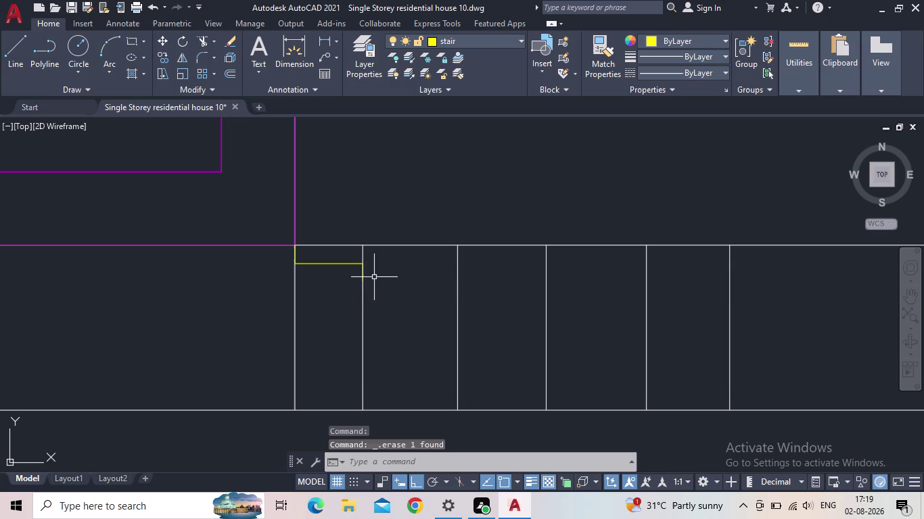
click(363, 275)
key(Delete)
click(337, 266)
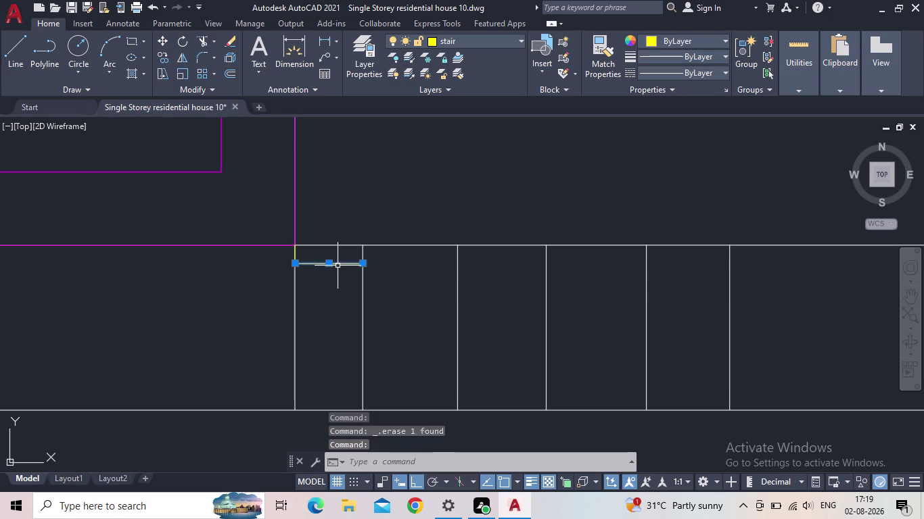
key(Delete)
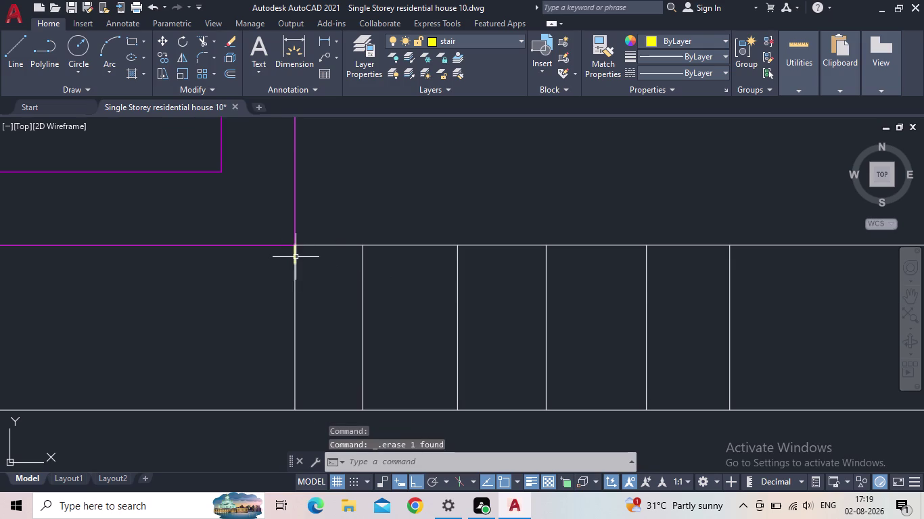
click(296, 257)
key(Delete)
Draw two risers and treads with LINE, starting at the door's bottom corner.
key(l)
key(Return)
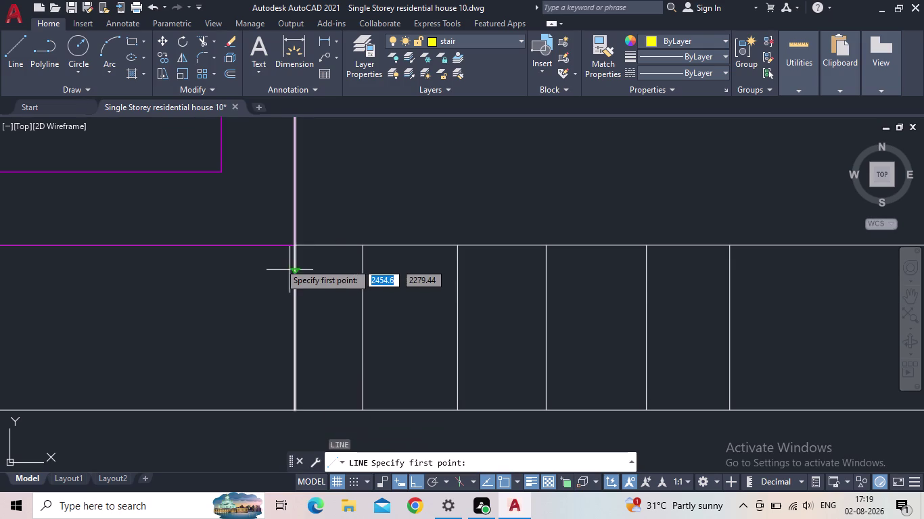
click(293, 250)
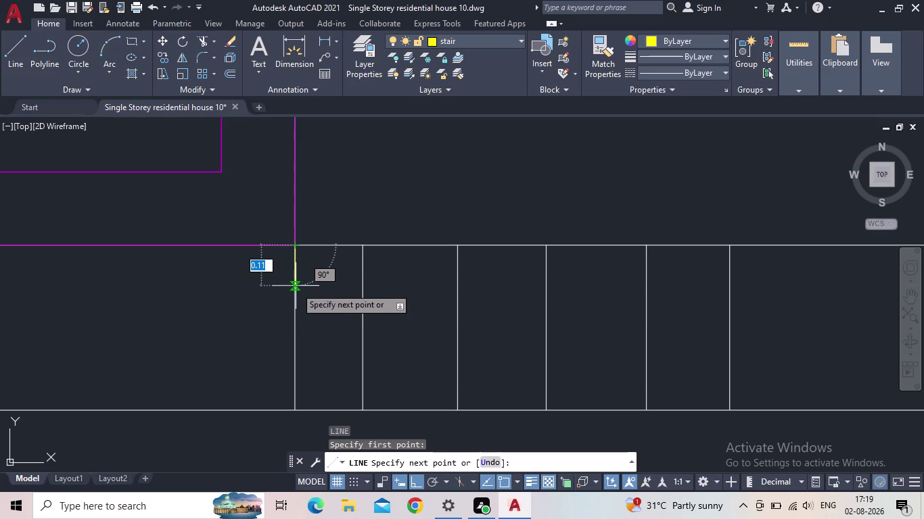
click(295, 283)
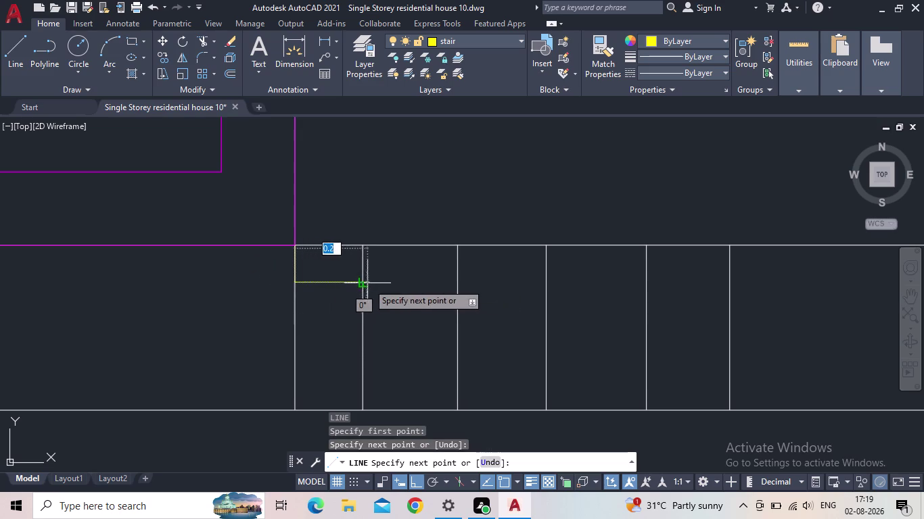
click(361, 283)
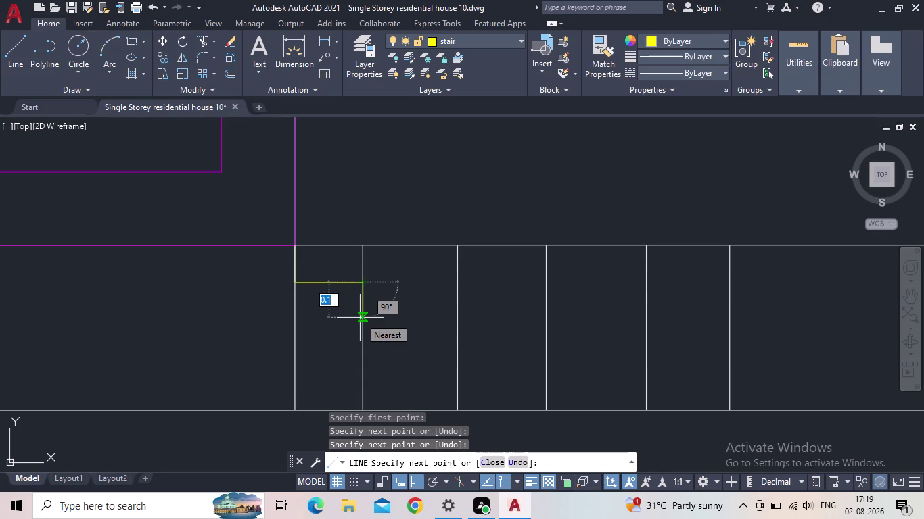
click(360, 317)
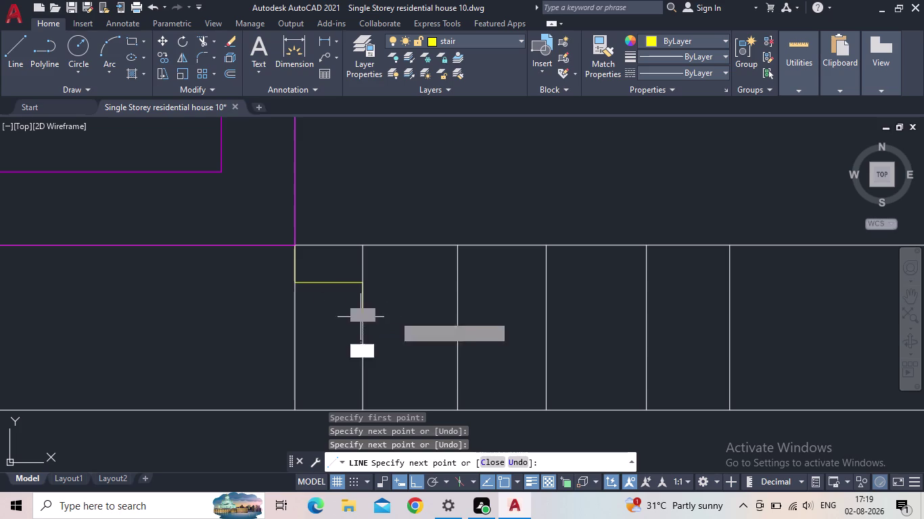
click(453, 318)
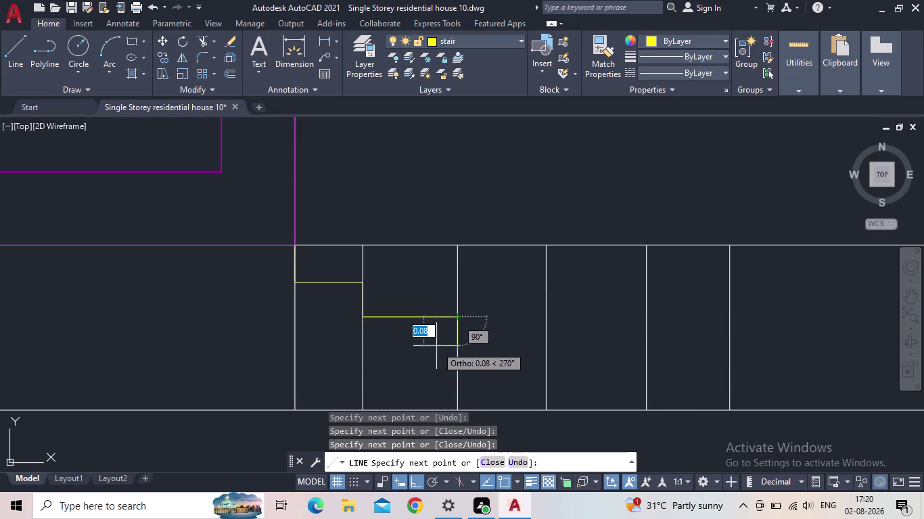
key(Escape)
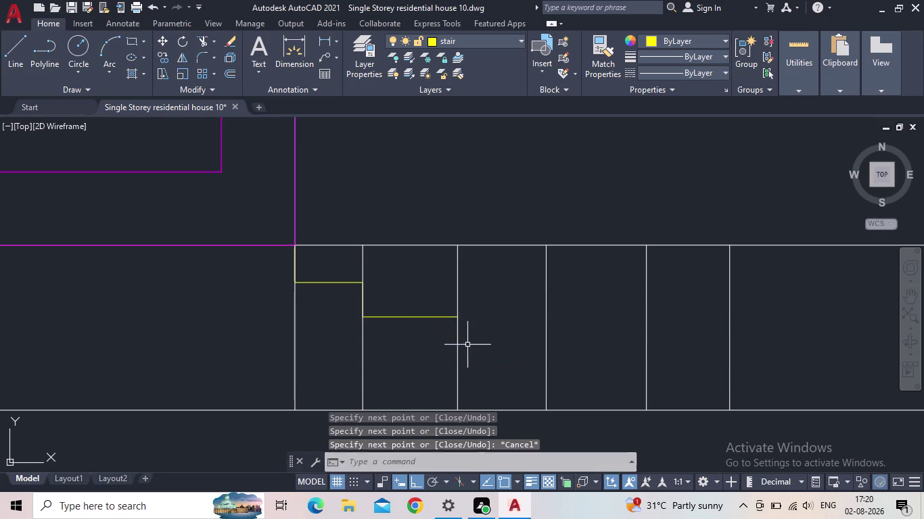
Raise the second tread line slightly using its midpoint grip.
click(402, 316)
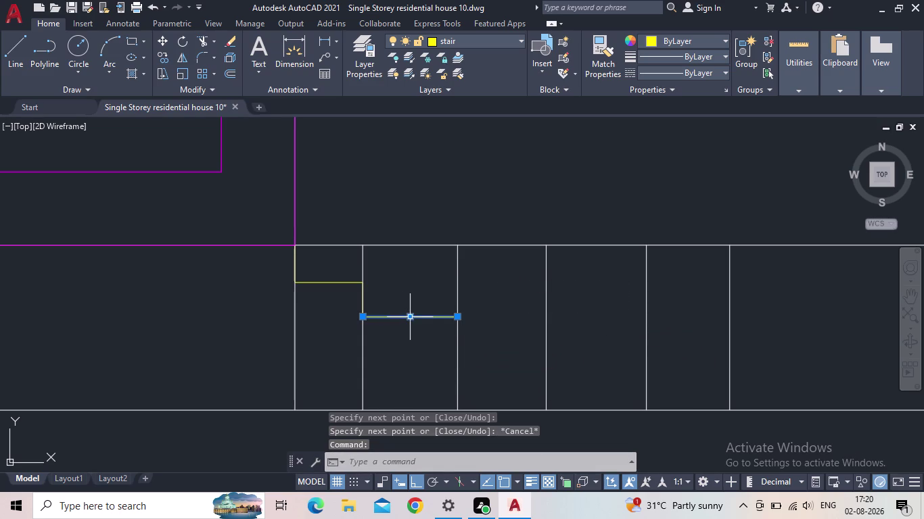
click(408, 317)
click(410, 307)
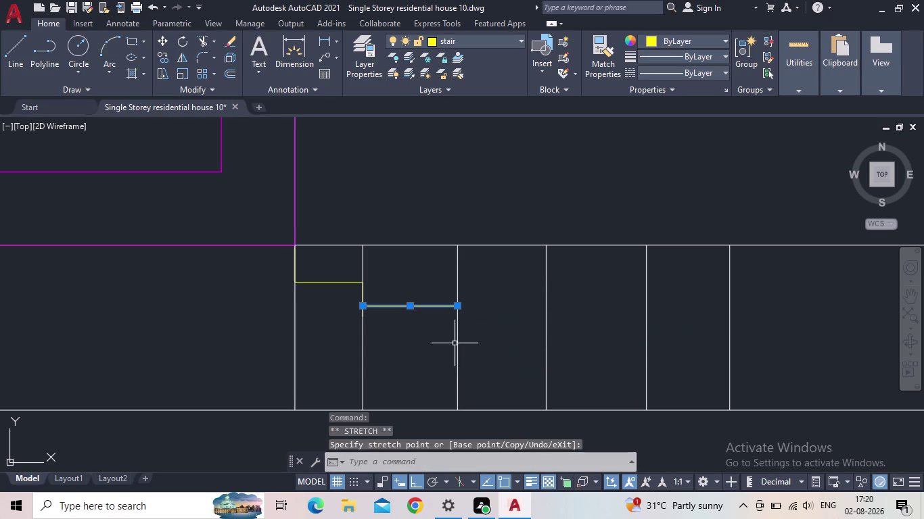
key(Escape)
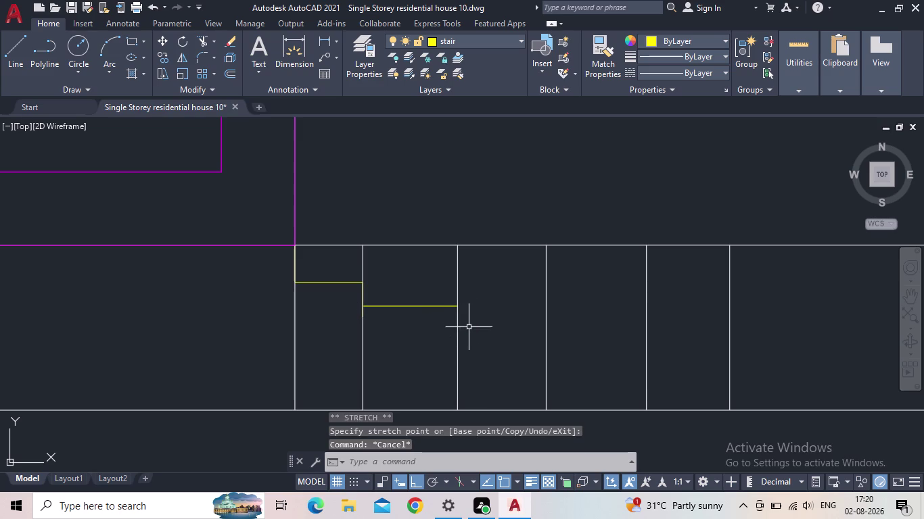
Draw the remaining risers and the third to fifth treads down to the last grid line.
key(l)
key(Return)
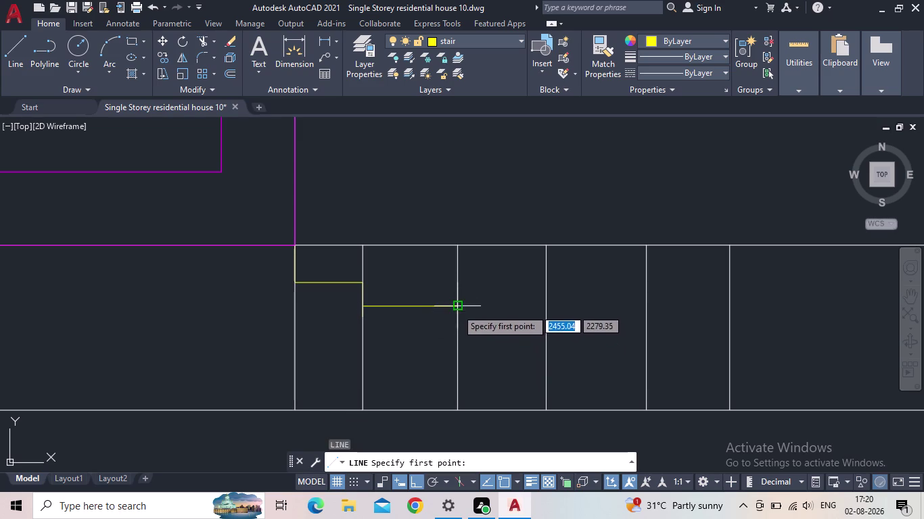
click(456, 308)
click(457, 341)
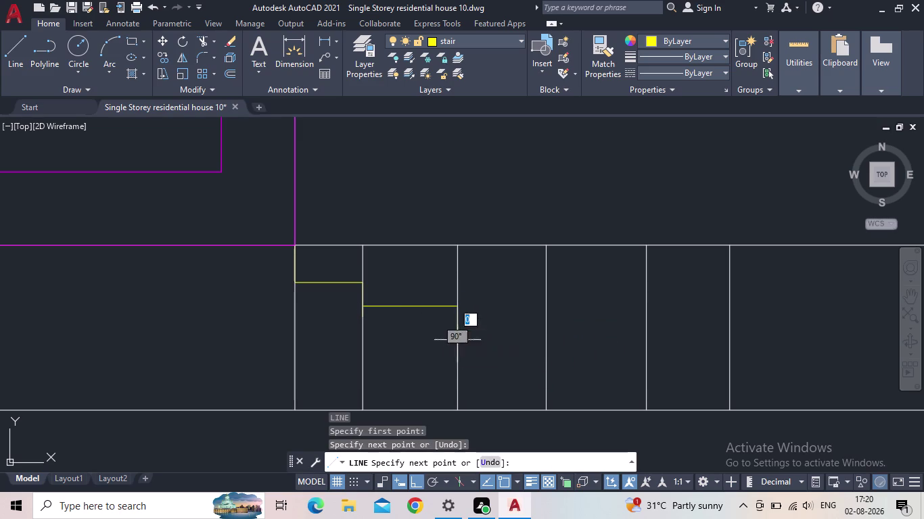
click(543, 339)
click(547, 363)
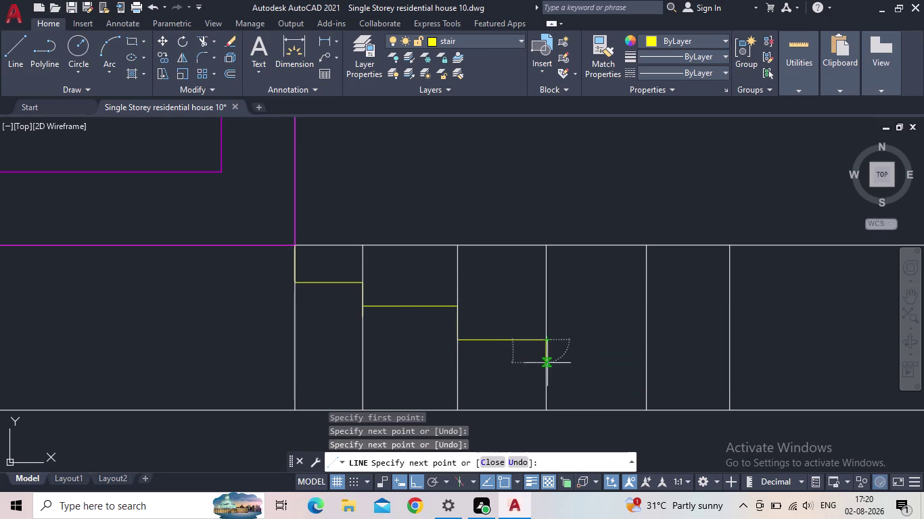
click(651, 364)
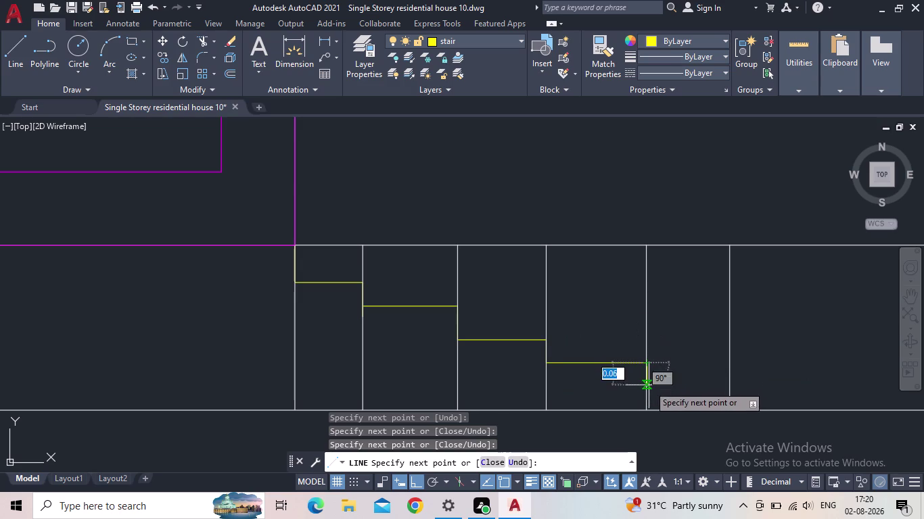
click(648, 385)
click(727, 386)
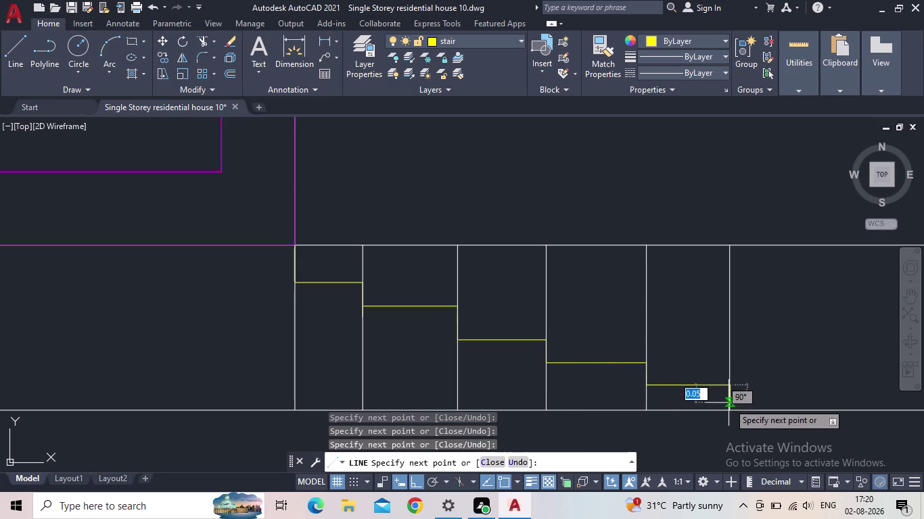
click(730, 411)
key(Escape)
Delete the middle tread line, then undo the deletion.
scroll(down, 3)
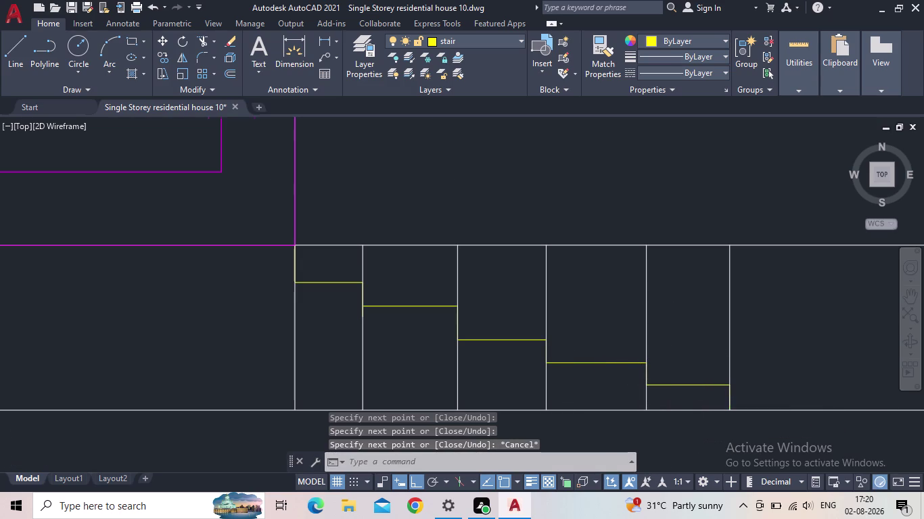
middle_drag(664, 358, 498, 297)
scroll(down, 3)
scroll(up, 3)
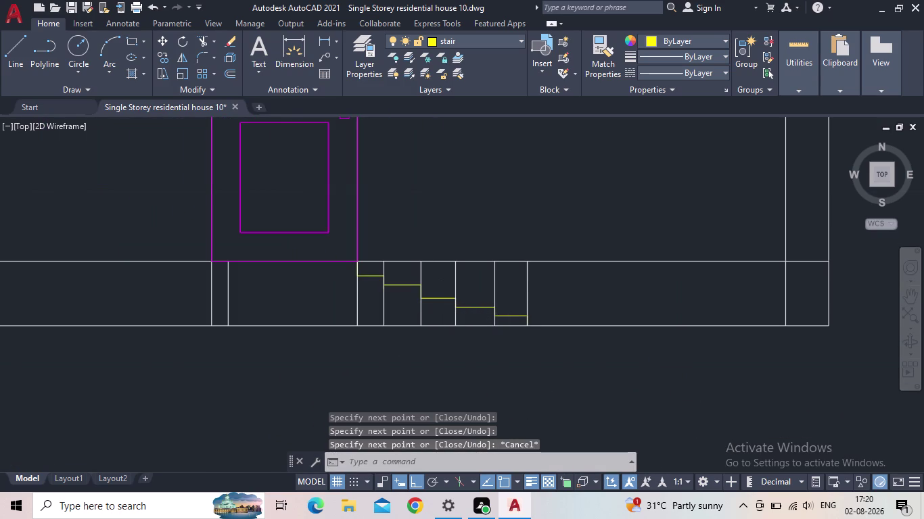
scroll(up, 3)
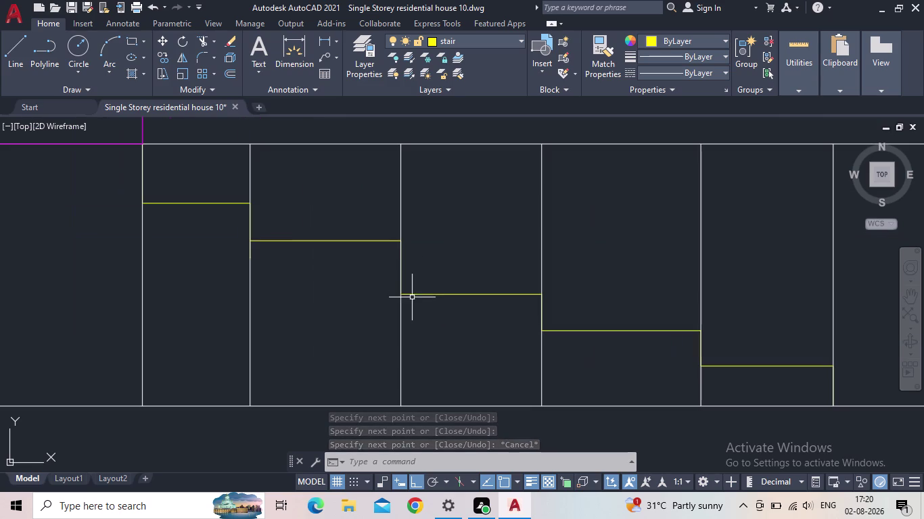
click(443, 292)
click(441, 297)
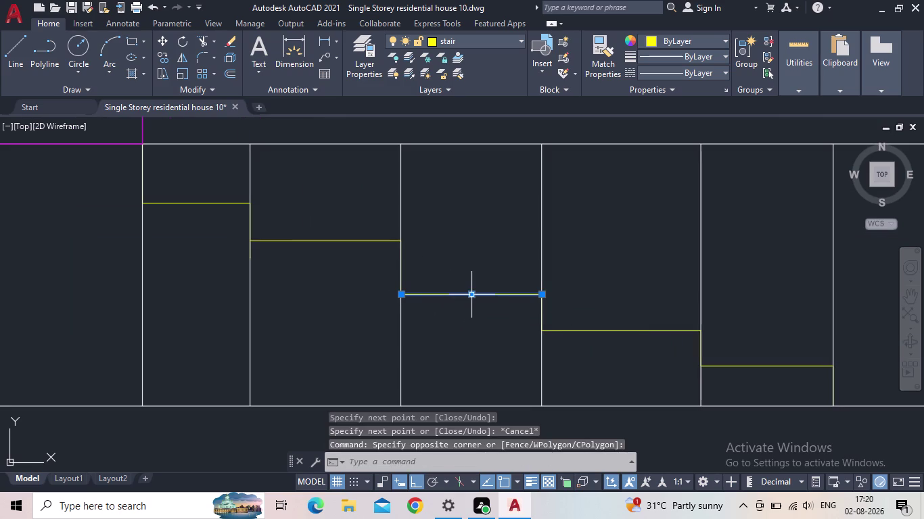
click(471, 297)
click(470, 286)
scroll(down, 3)
middle_drag(488, 315, 491, 334)
key(Delete)
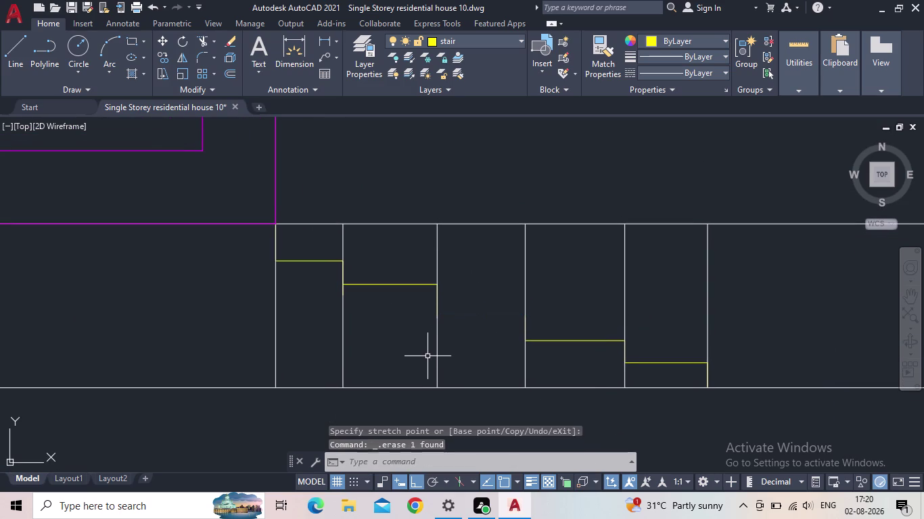
click(156, 10)
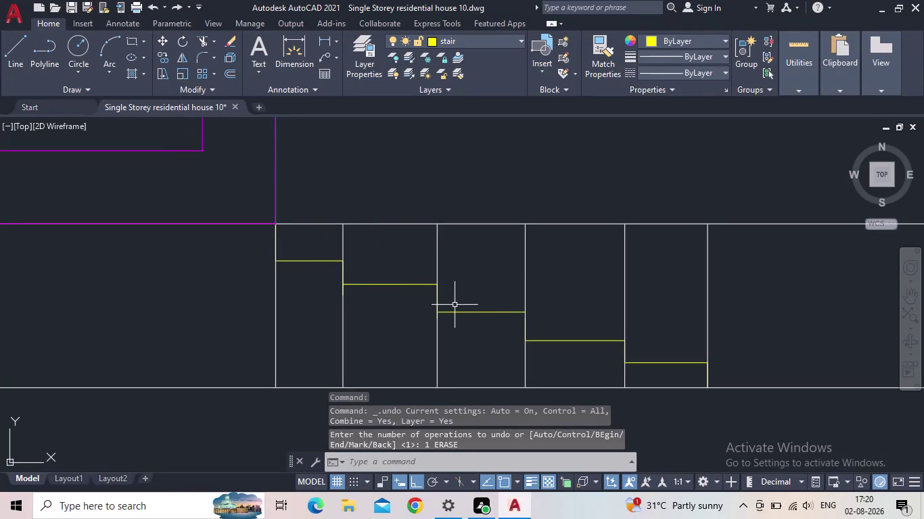
Start TRIM and cut away the grid lines above the stair treads.
key(t)
key(r)
key(Return)
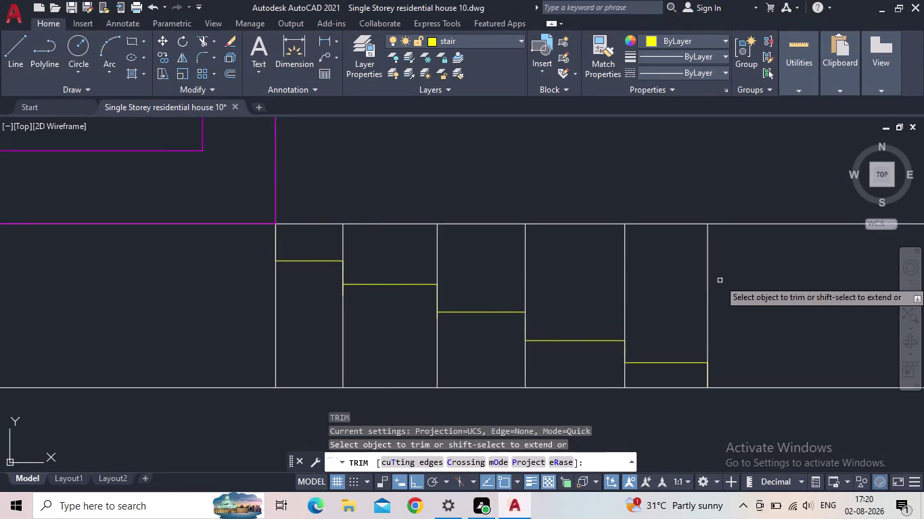
drag(730, 274, 356, 239)
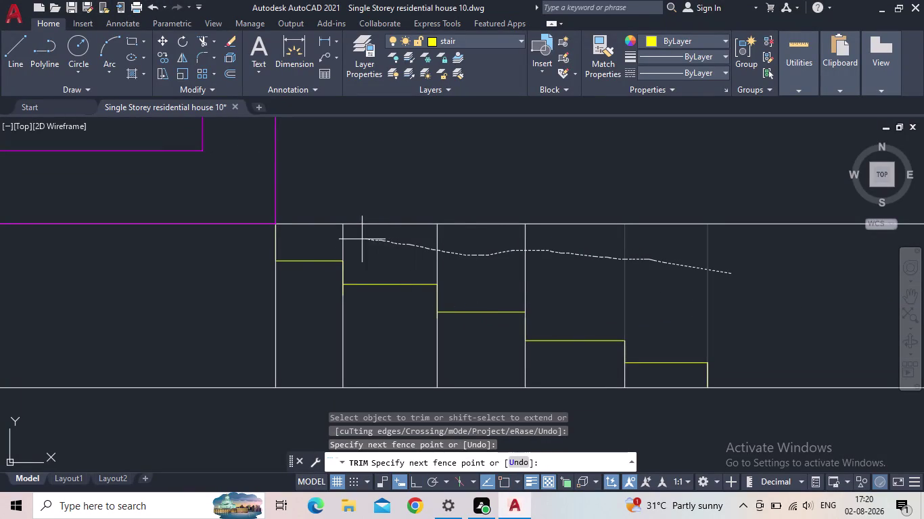
drag(356, 239, 326, 236)
scroll(down, 3)
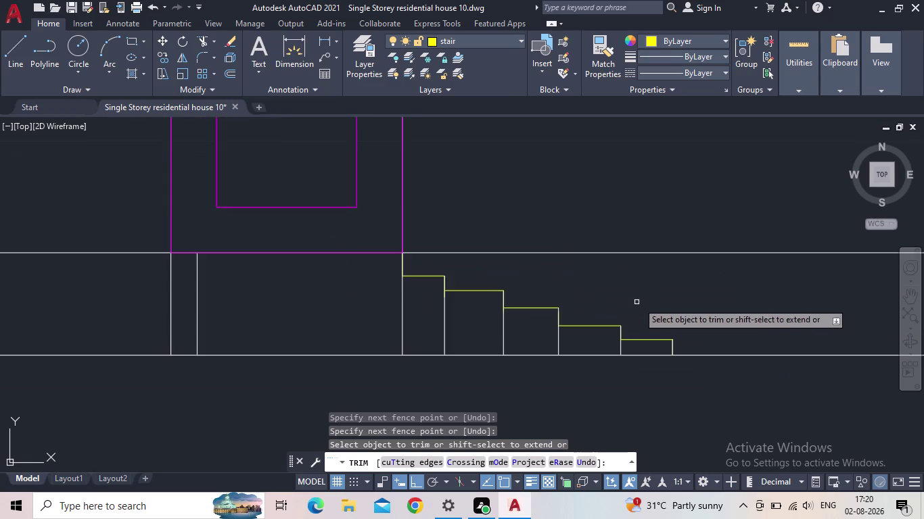
scroll(down, 3)
middle_drag(661, 307, 538, 317)
scroll(down, 3)
scroll(up, 3)
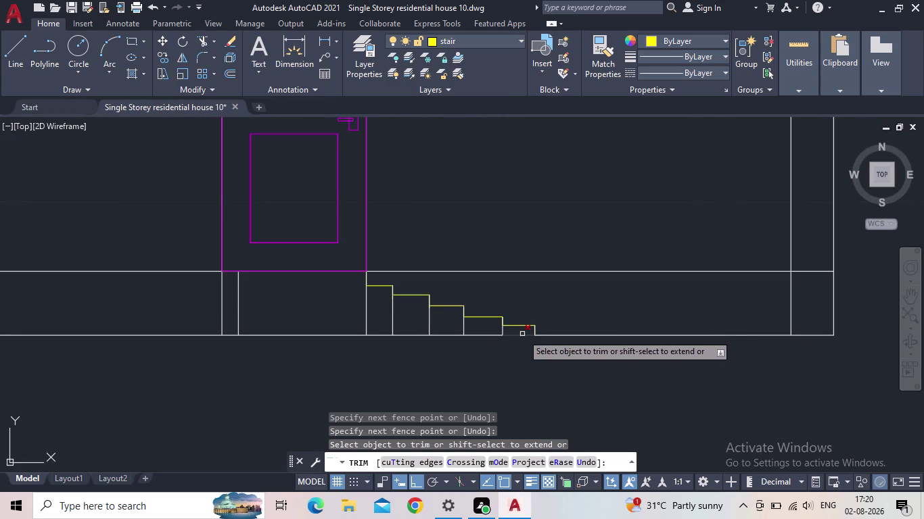
scroll(down, 3)
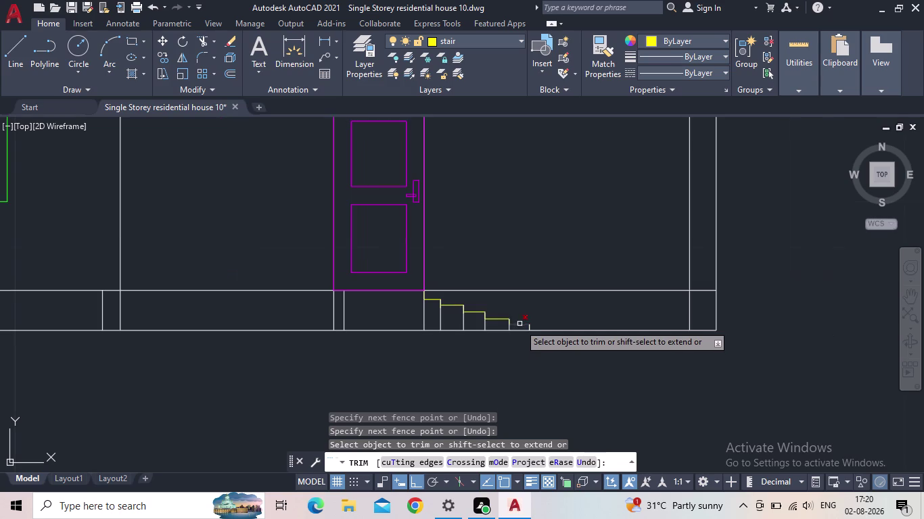
scroll(up, 3)
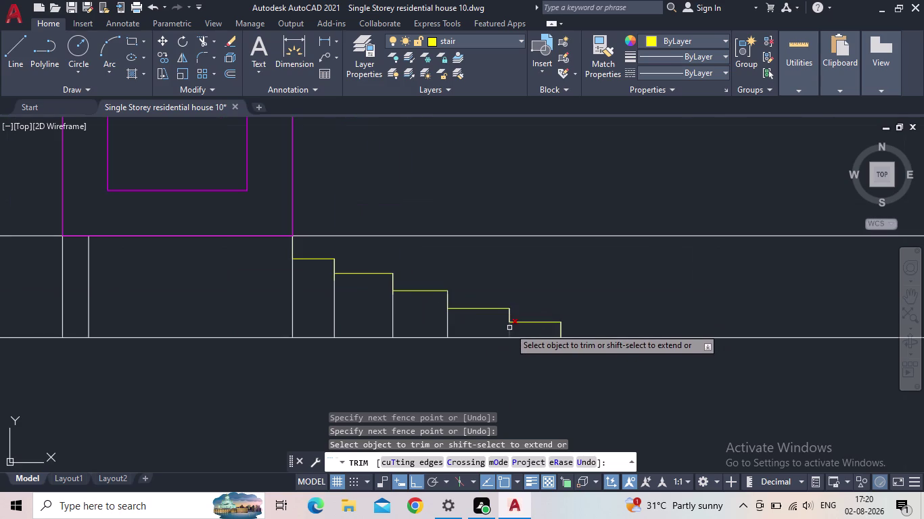
scroll(up, 3)
Trim the leftover stubs at the lowest step and below the steps.
drag(530, 337, 344, 315)
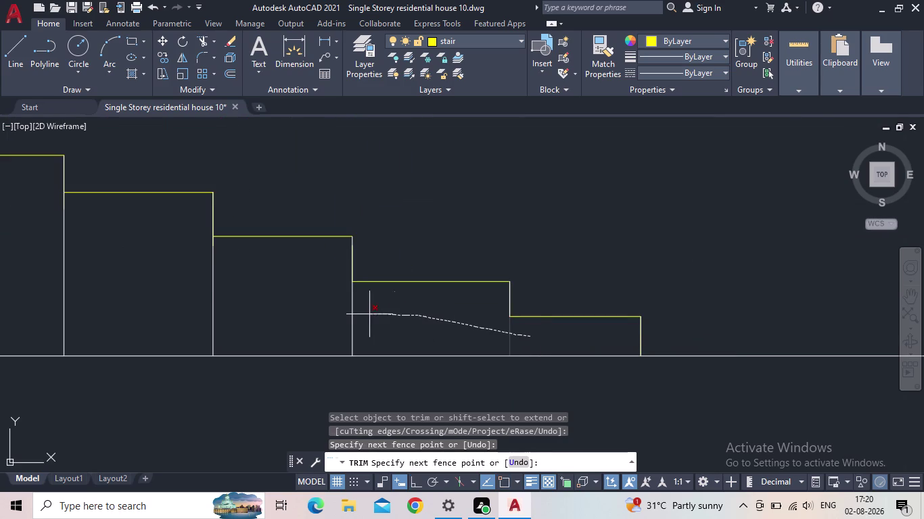
drag(344, 314, 98, 276)
scroll(down, 3)
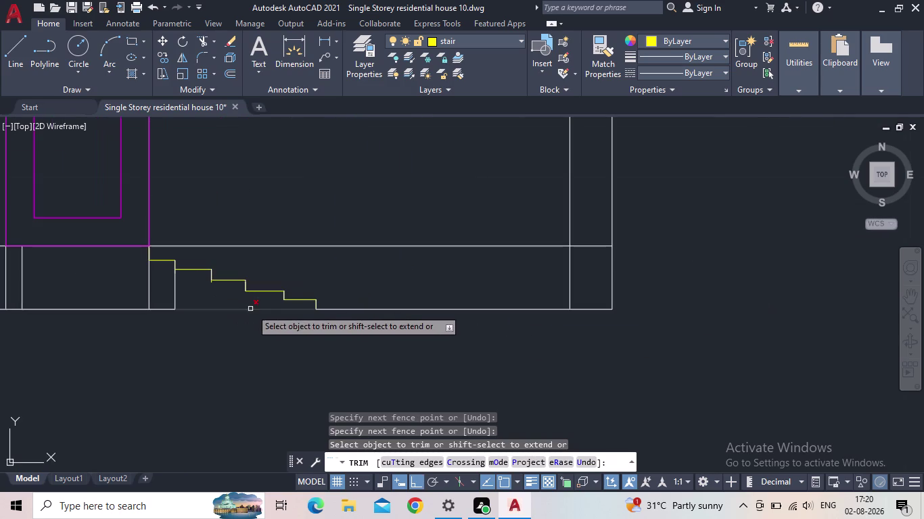
drag(192, 294, 162, 284)
scroll(down, 3)
middle_drag(238, 335, 368, 396)
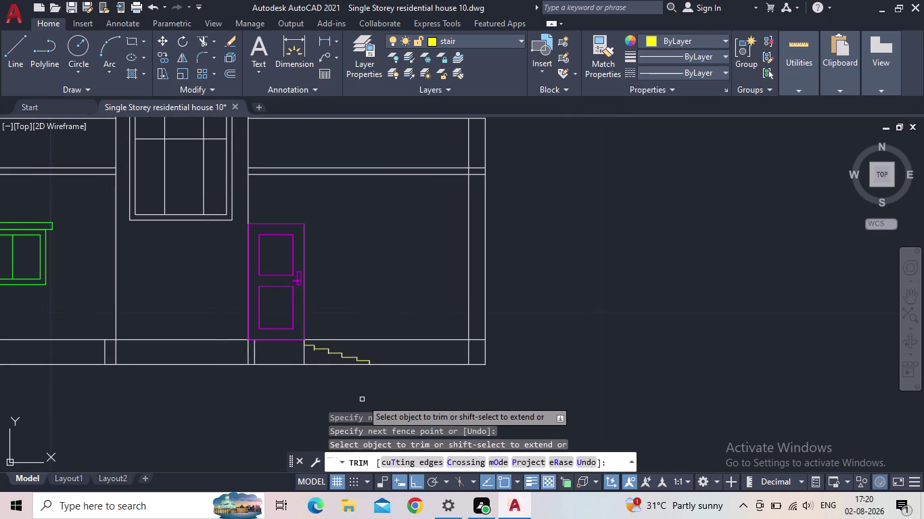
scroll(up, 3)
middle_drag(376, 335, 379, 399)
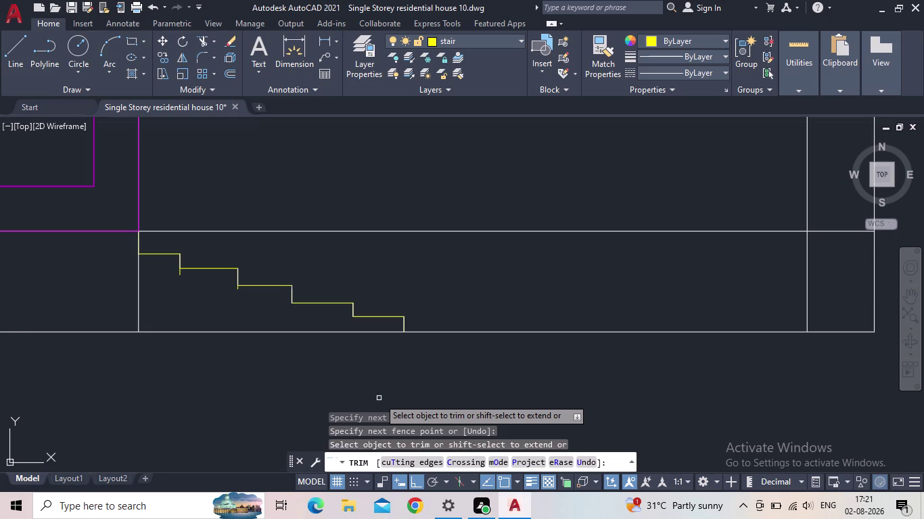
scroll(up, 3)
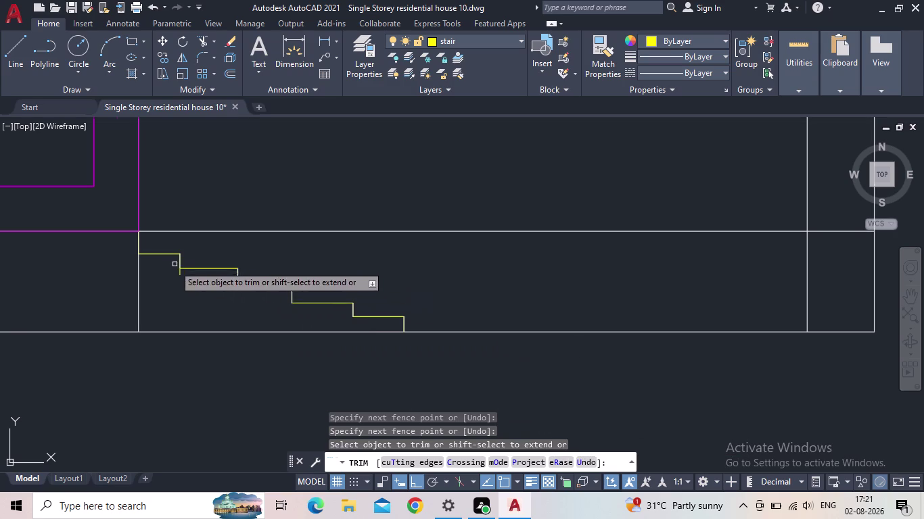
scroll(up, 3)
Trim the last short stubs, including the one below the first riser, and exit TRIM.
click(202, 288)
scroll(down, 3)
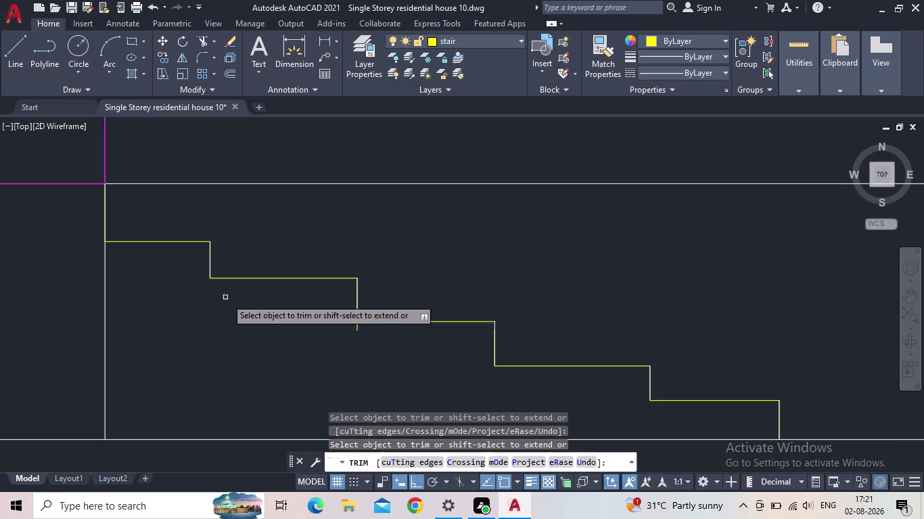
scroll(down, 3)
scroll(up, 3)
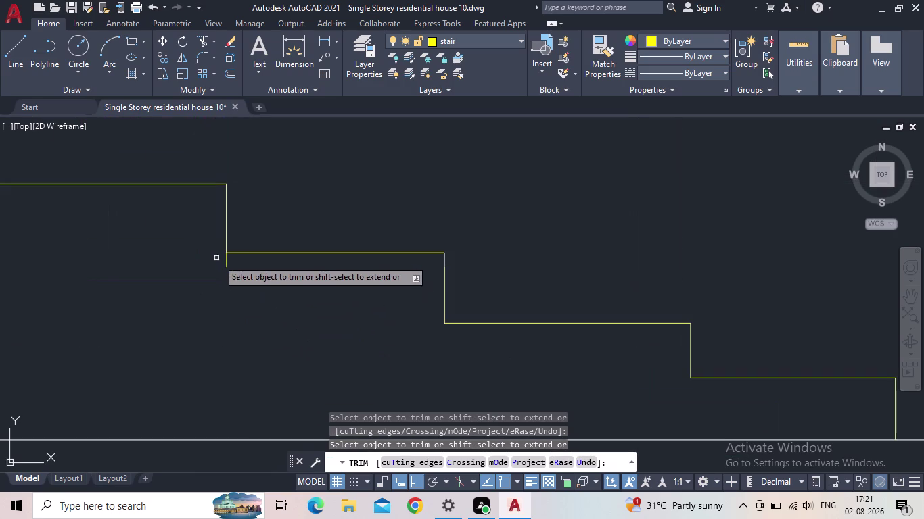
click(227, 260)
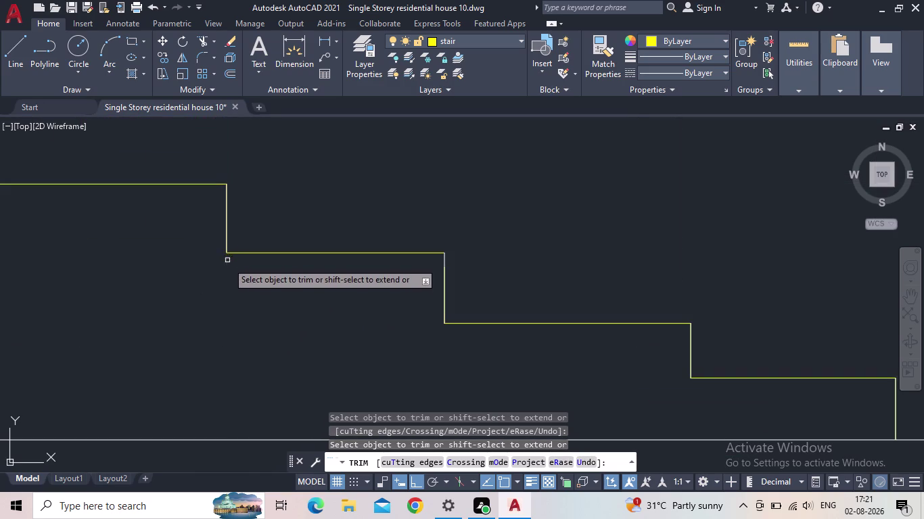
scroll(down, 3)
scroll(down, 3)
middle_drag(398, 336, 373, 336)
scroll(down, 3)
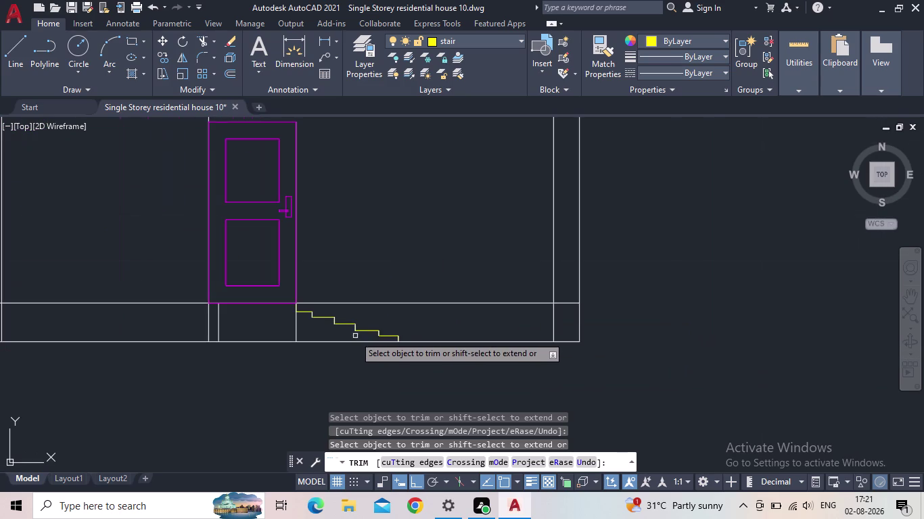
middle_drag(475, 375, 517, 371)
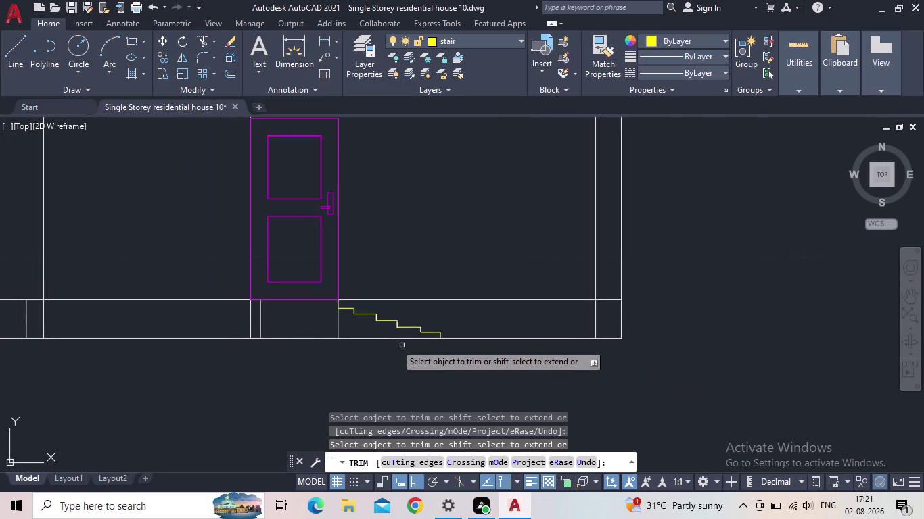
scroll(up, 3)
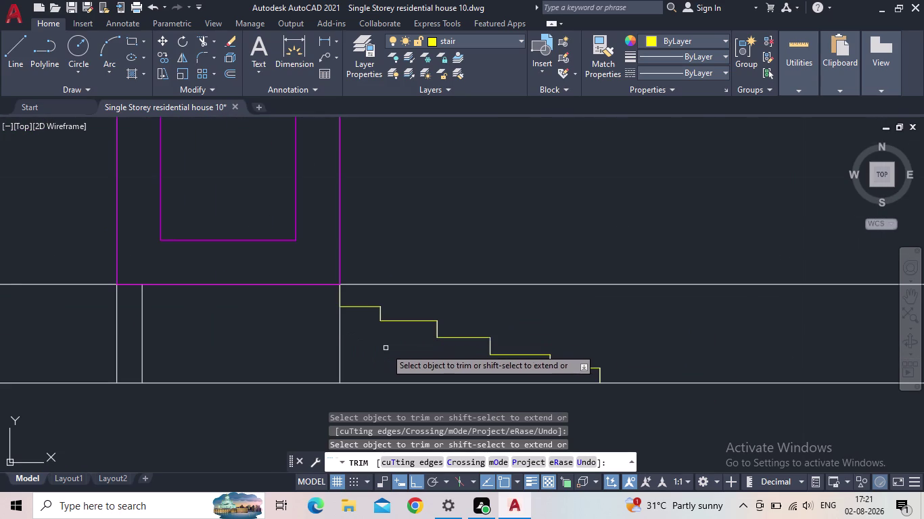
key(Escape)
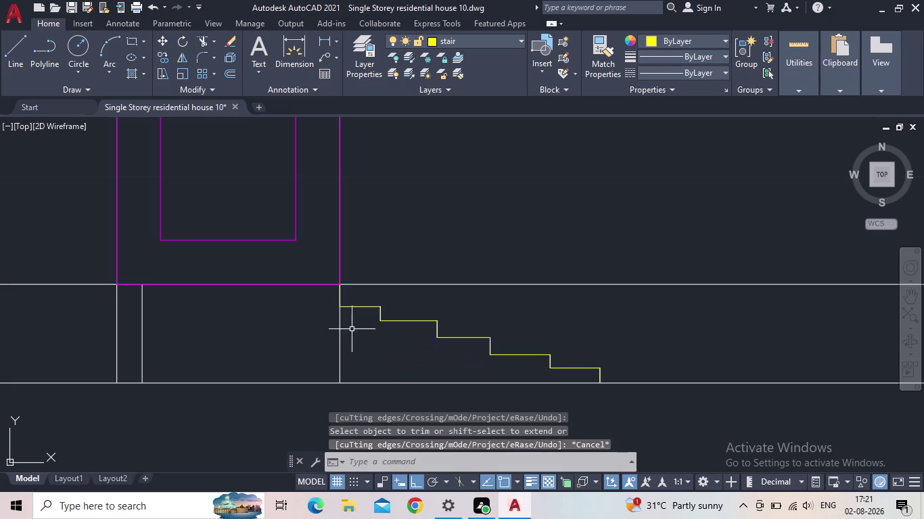
Start a line at the door's lower corner, then cancel it unfinished.
click(25, 43)
scroll(up, 3)
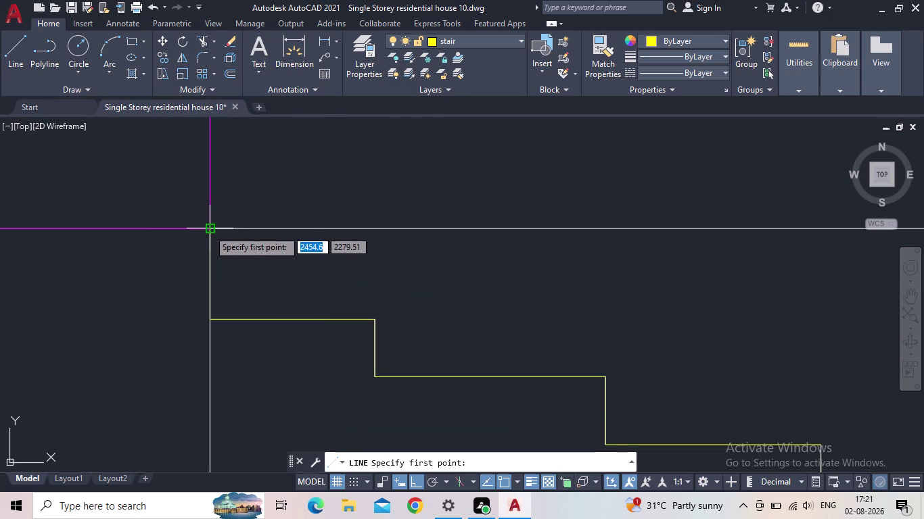
click(209, 230)
click(208, 323)
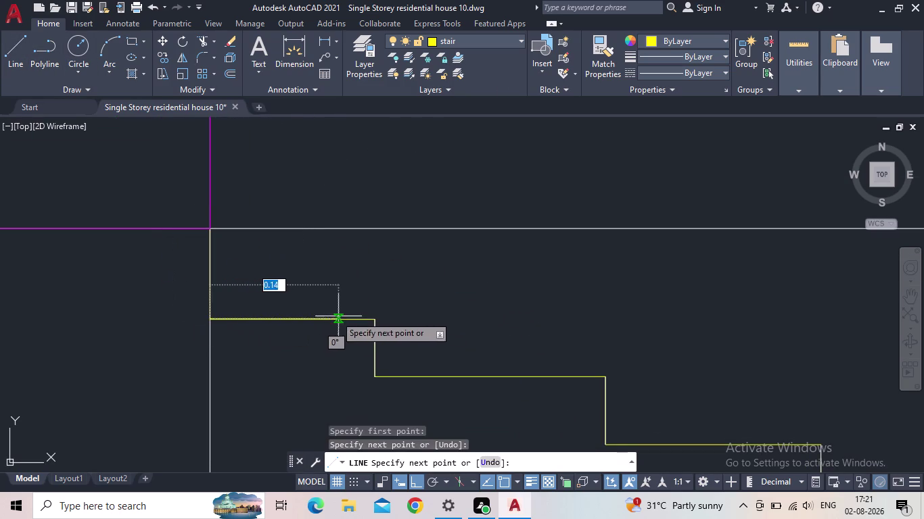
key(Escape)
scroll(down, 3)
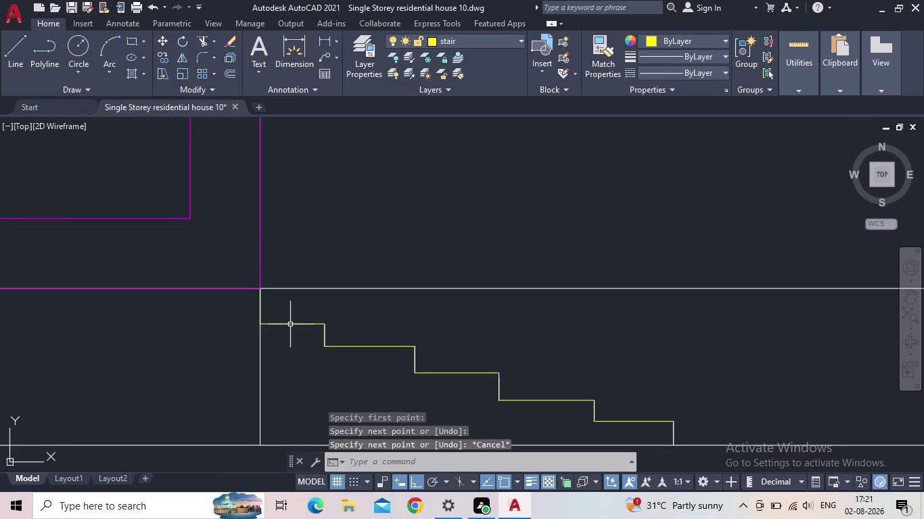
Move the door-edge vertical line's top endpoint down to the floor line.
click(259, 361)
scroll(down, 3)
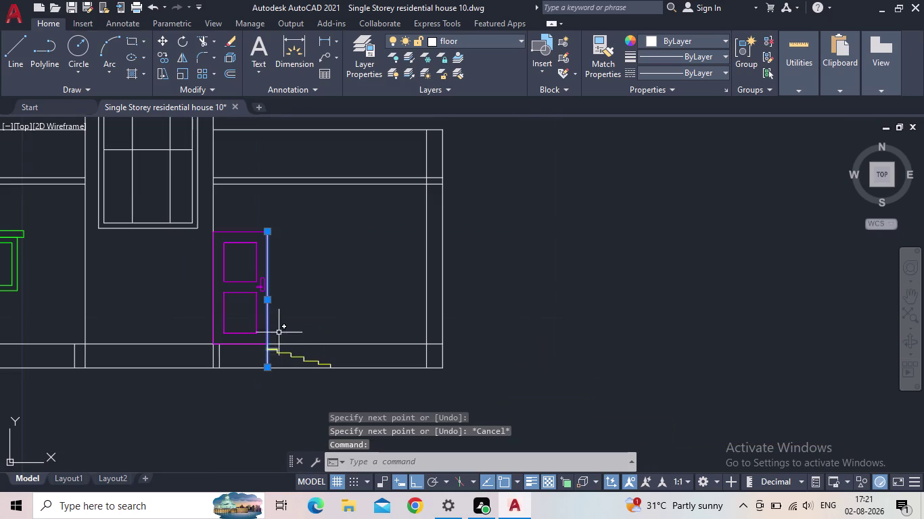
scroll(up, 3)
middle_drag(306, 302, 401, 255)
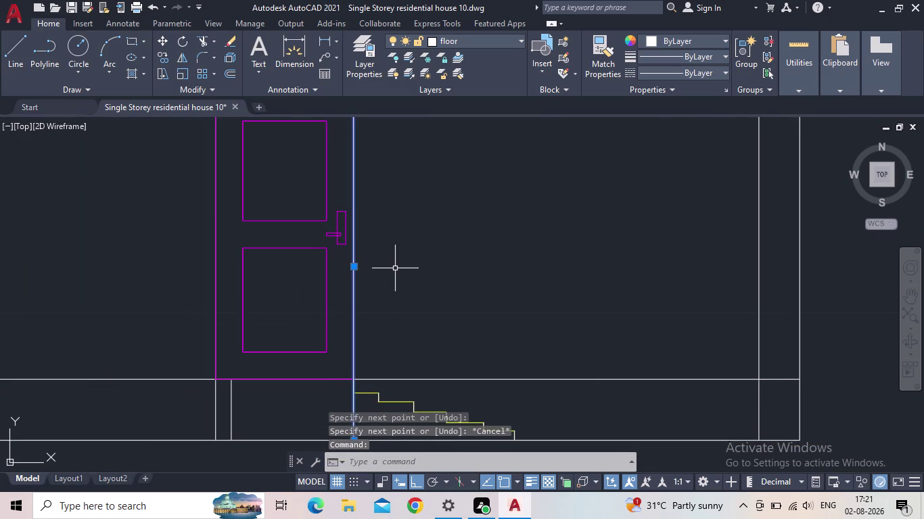
middle_drag(387, 284, 326, 309)
scroll(down, 3)
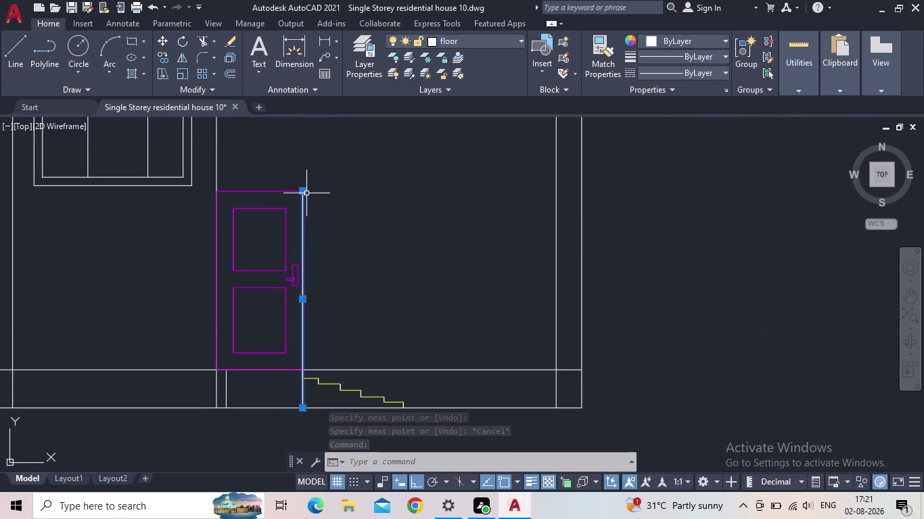
drag(303, 192, 303, 200)
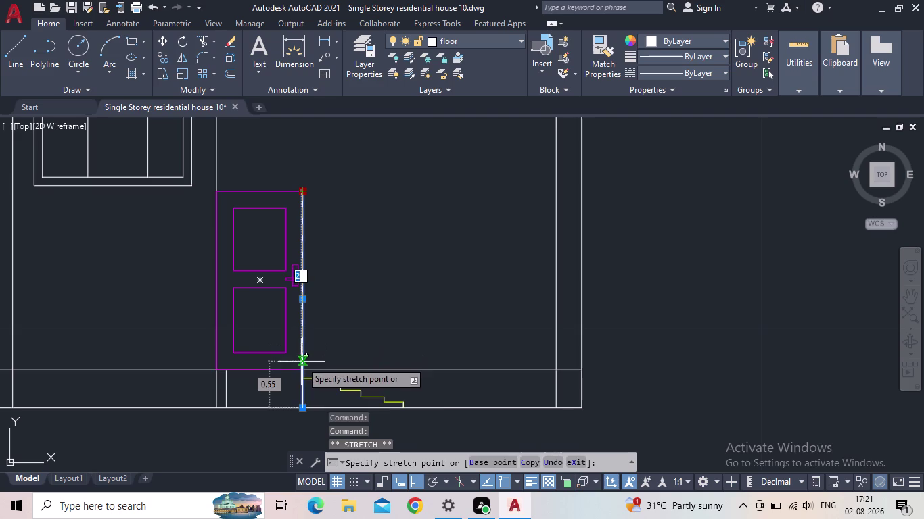
click(301, 367)
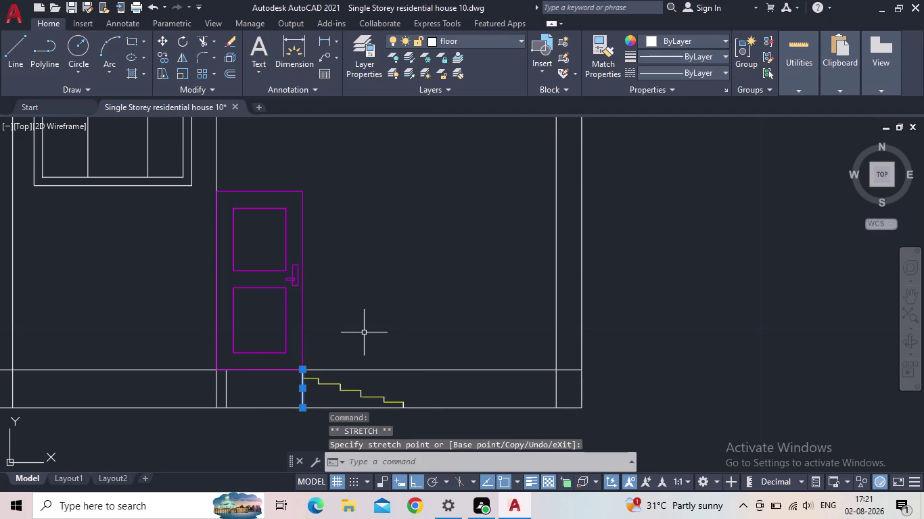
key(Escape)
middle_drag(358, 337, 368, 269)
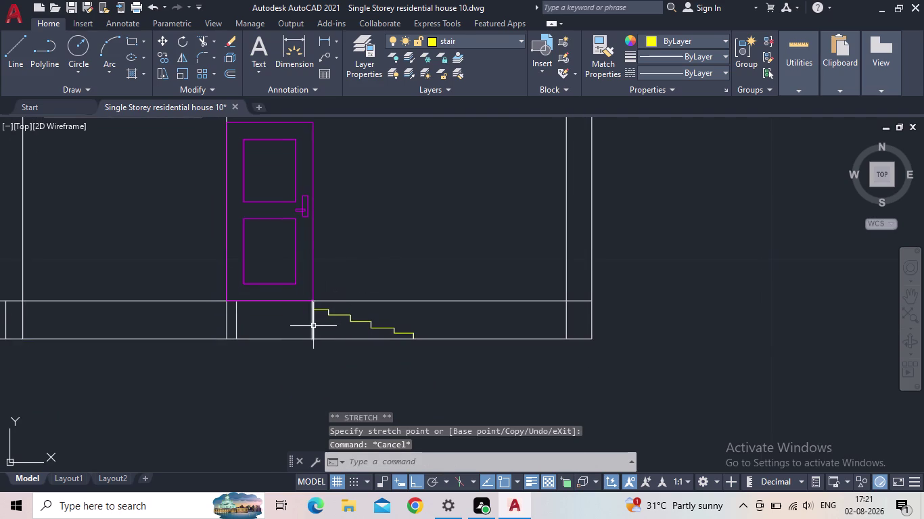
Stretch the top endpoint of the vertical line beside the stair down to the first tread.
click(312, 325)
scroll(up, 3)
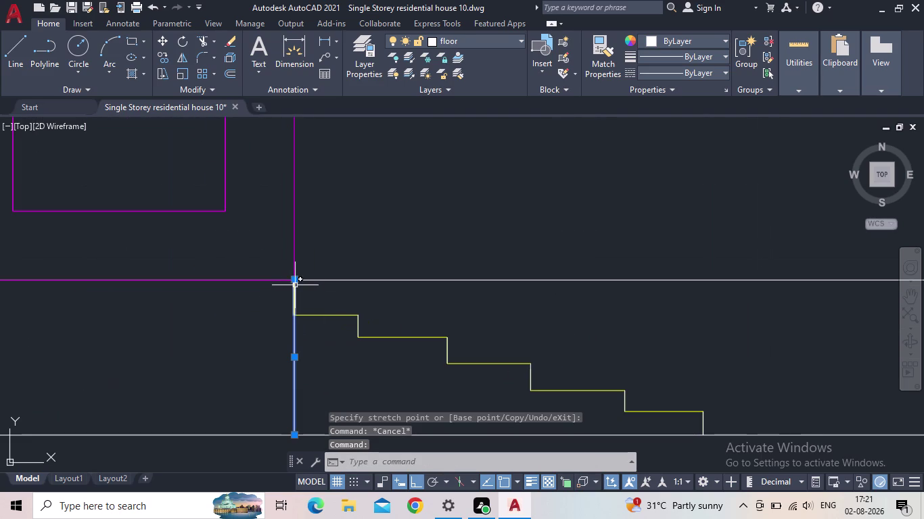
click(295, 280)
click(291, 317)
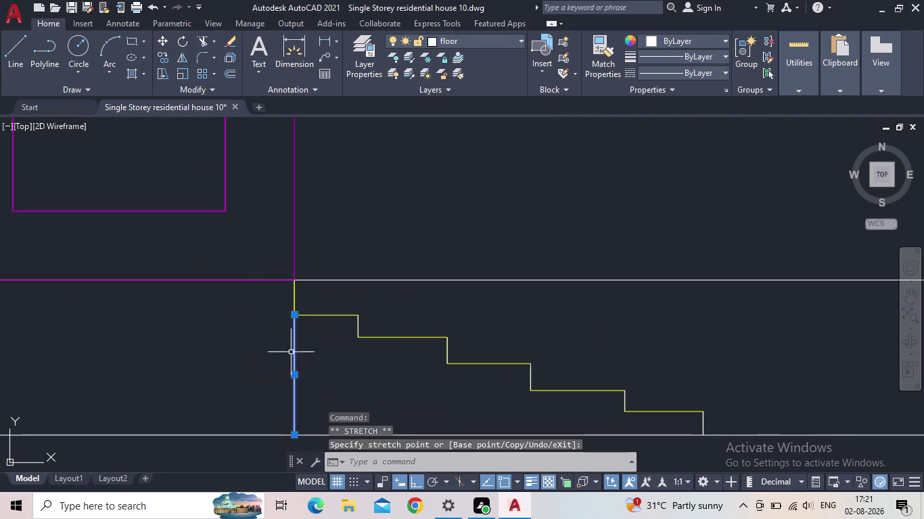
key(Escape)
scroll(down, 3)
middle_drag(317, 362, 266, 346)
scroll(up, 3)
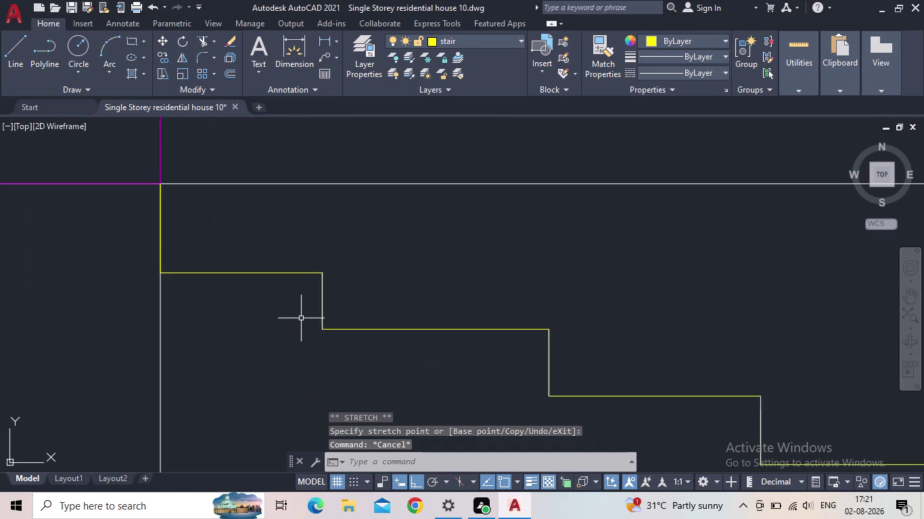
Check a stair riser, then view the door and stairs together.
click(324, 305)
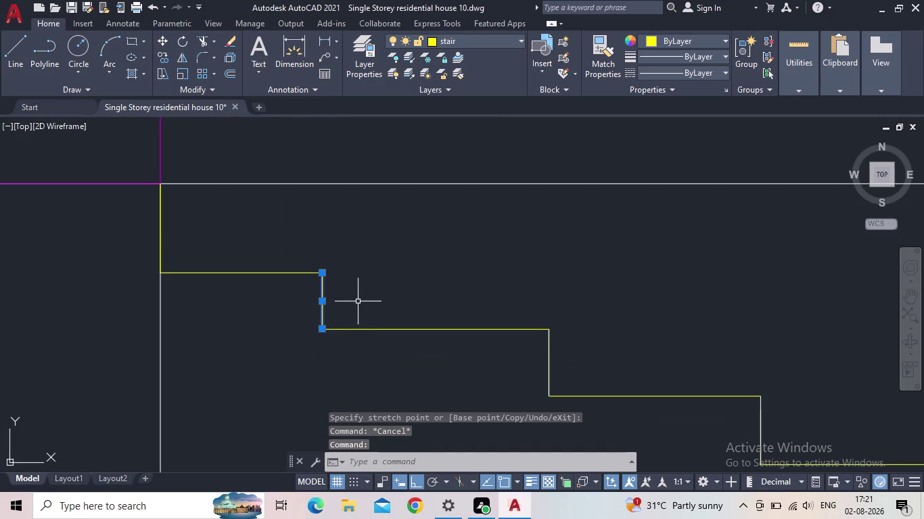
scroll(up, 3)
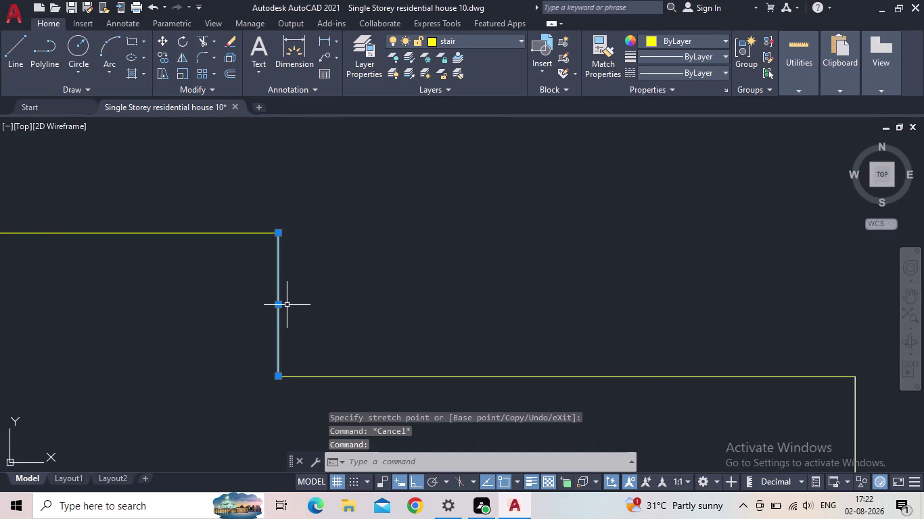
key(Escape)
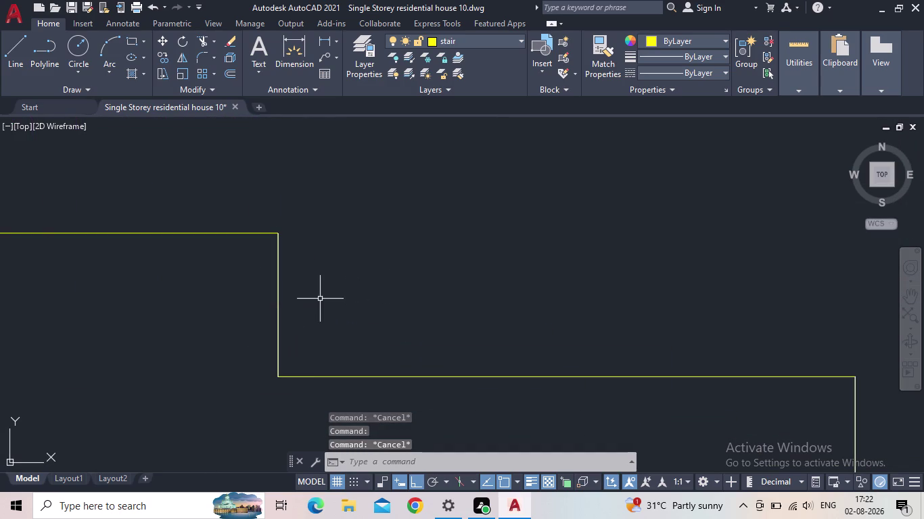
scroll(down, 3)
middle_drag(373, 351, 300, 278)
scroll(down, 3)
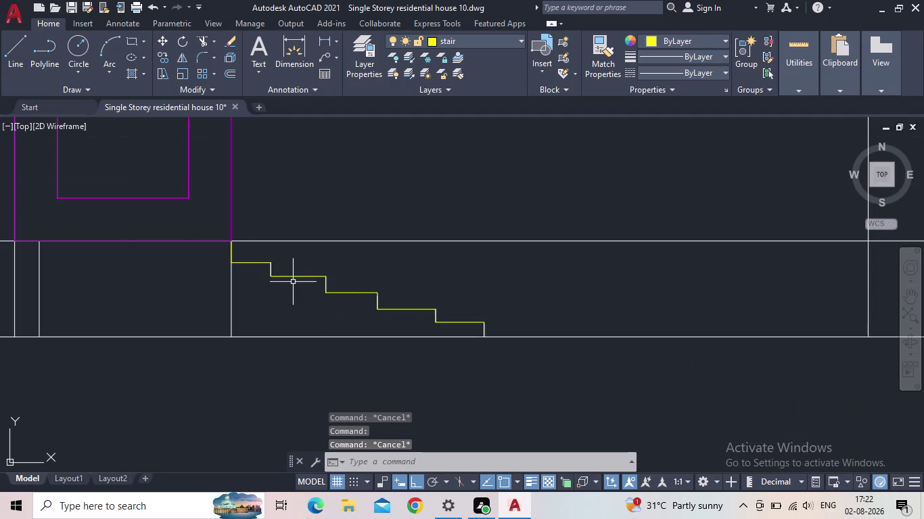
middle_drag(311, 295, 282, 307)
scroll(down, 3)
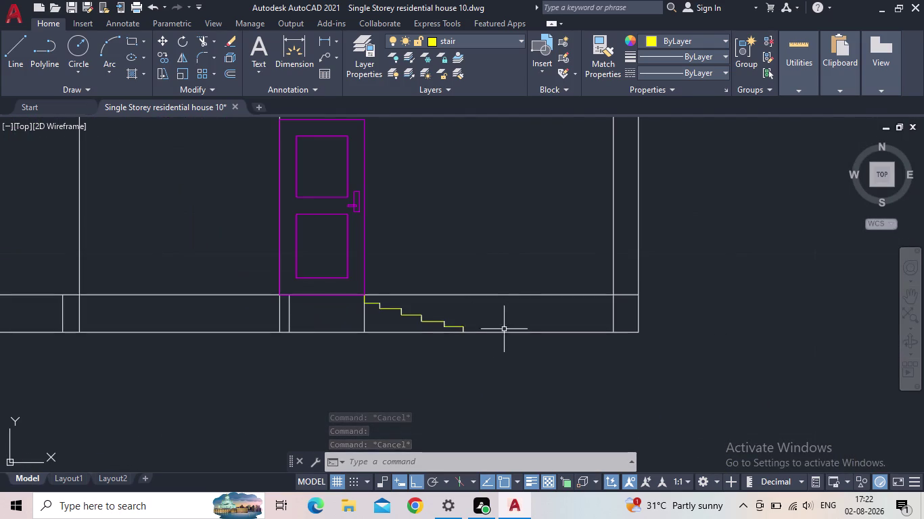
scroll(down, 3)
scroll(up, 3)
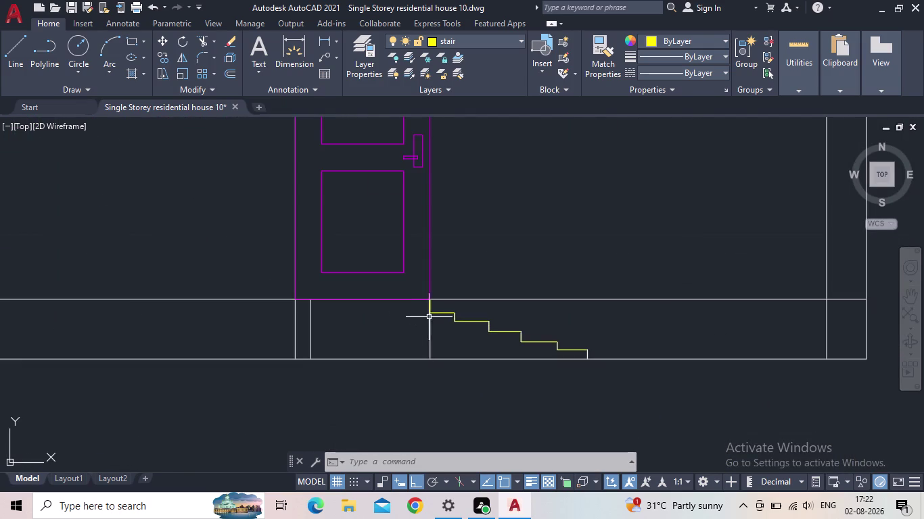
scroll(up, 3)
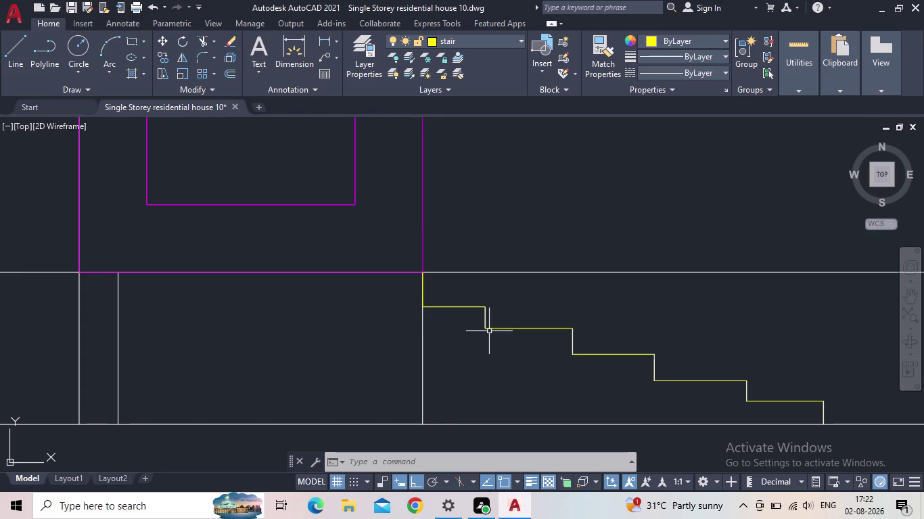
scroll(down, 3)
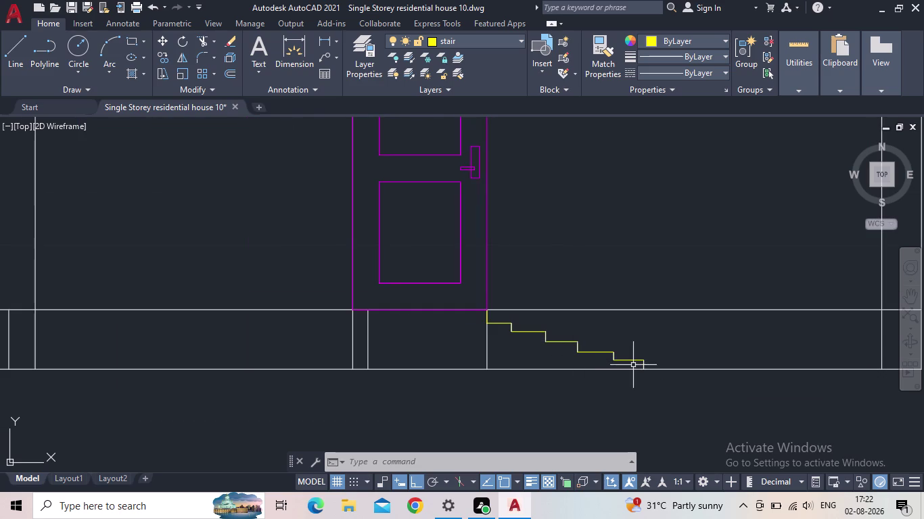
scroll(up, 3)
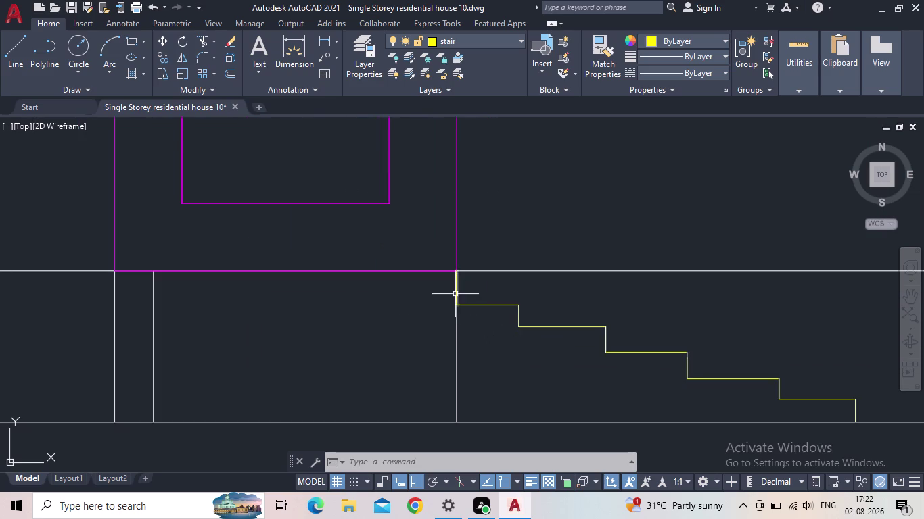
Delete the short yellow segment at the top of the stair.
click(455, 294)
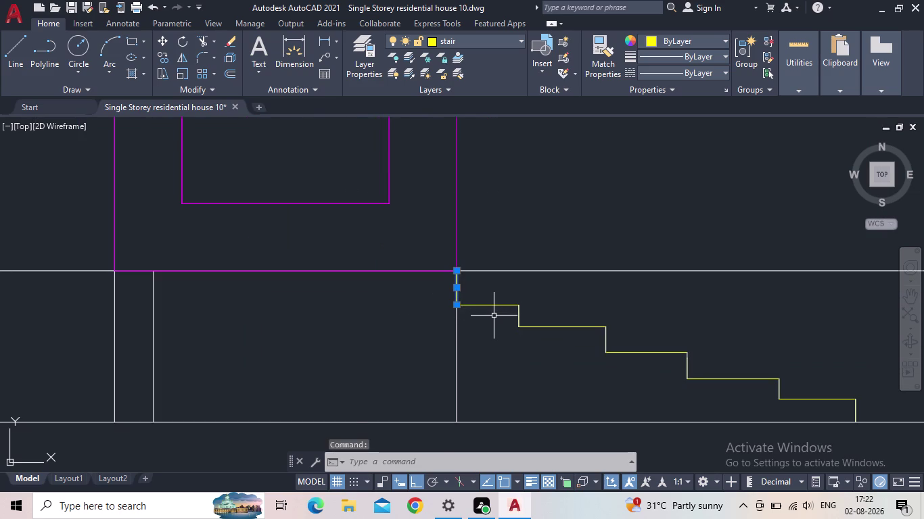
key(Delete)
scroll(down, 3)
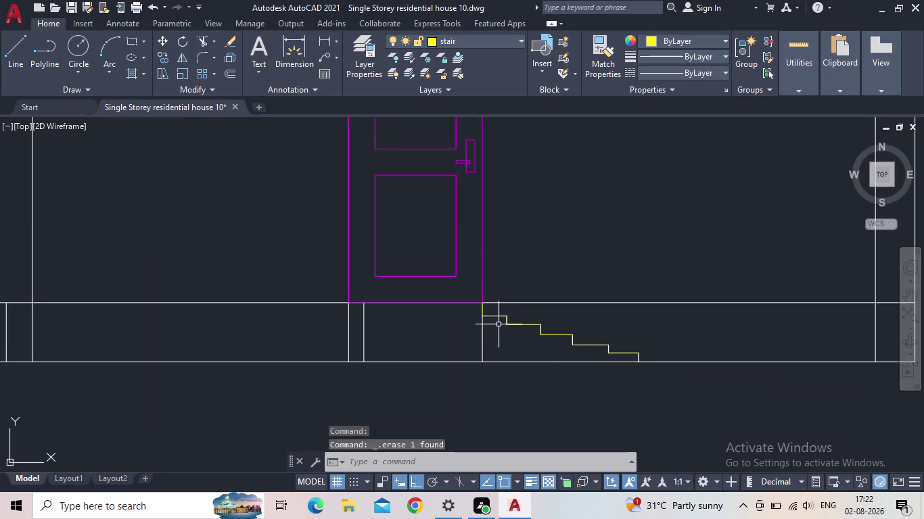
middle_drag(474, 327, 728, 369)
middle_drag(633, 350, 703, 401)
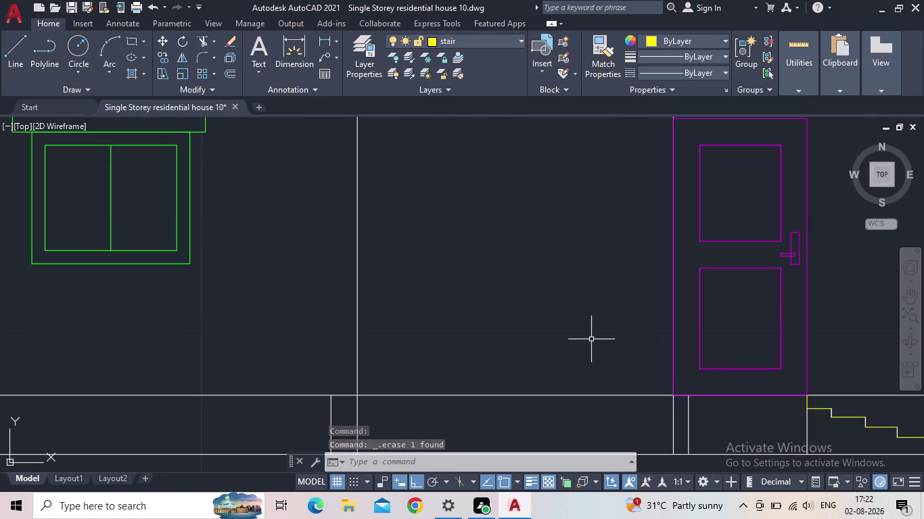